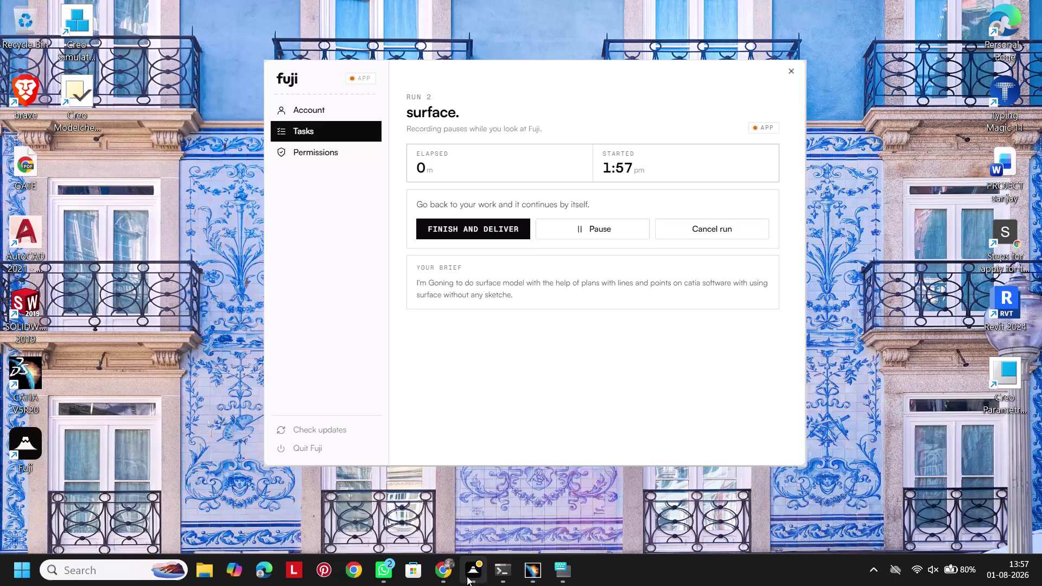
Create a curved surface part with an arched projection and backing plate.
Switch back to the CATIA V5 window showing the empty Part7 document.
click(532, 574)
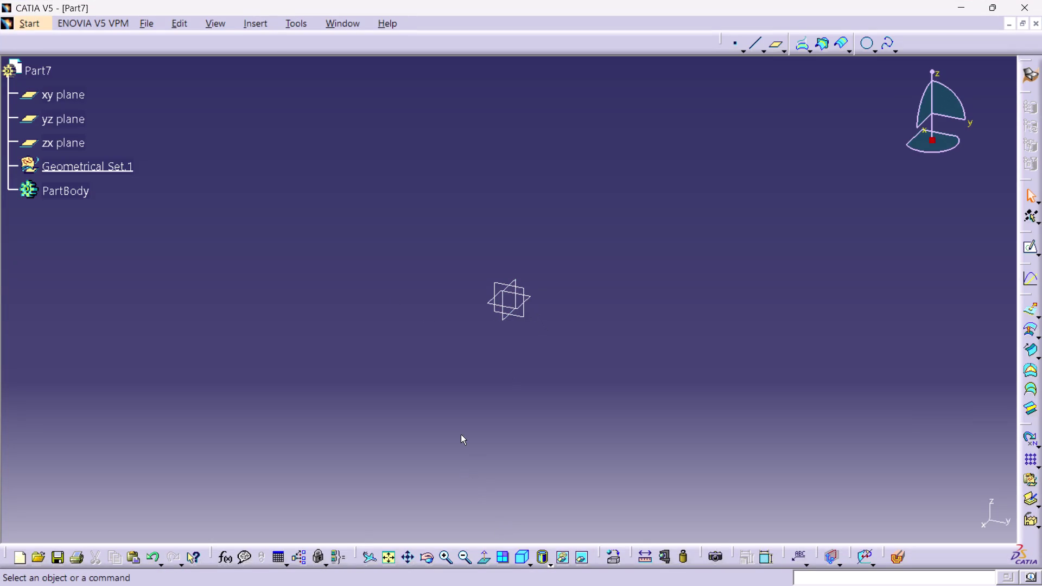
Create Point.5 by coordinates at the origin (0, 0, 0).
click(734, 45)
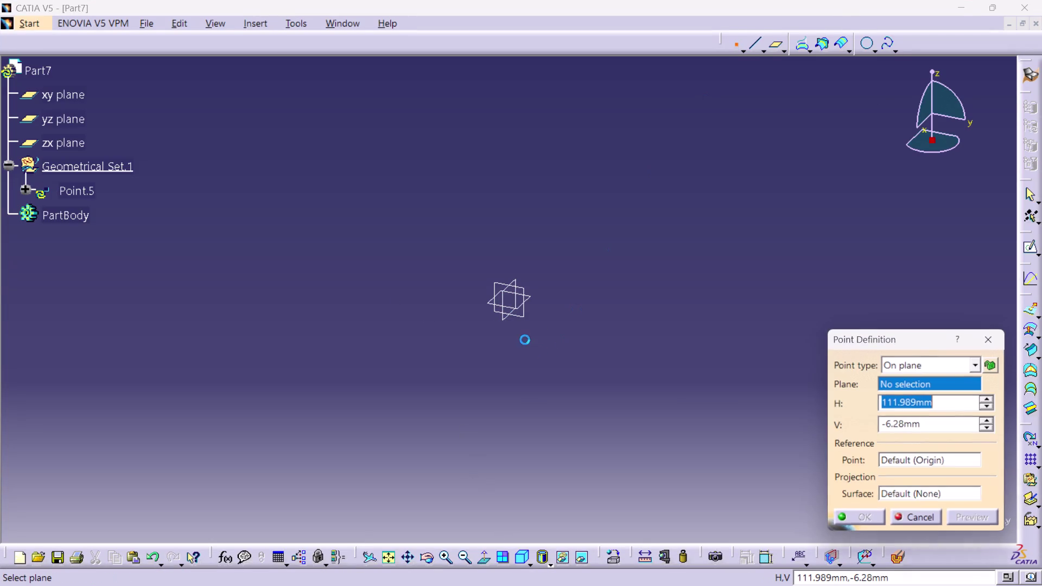
click(523, 313)
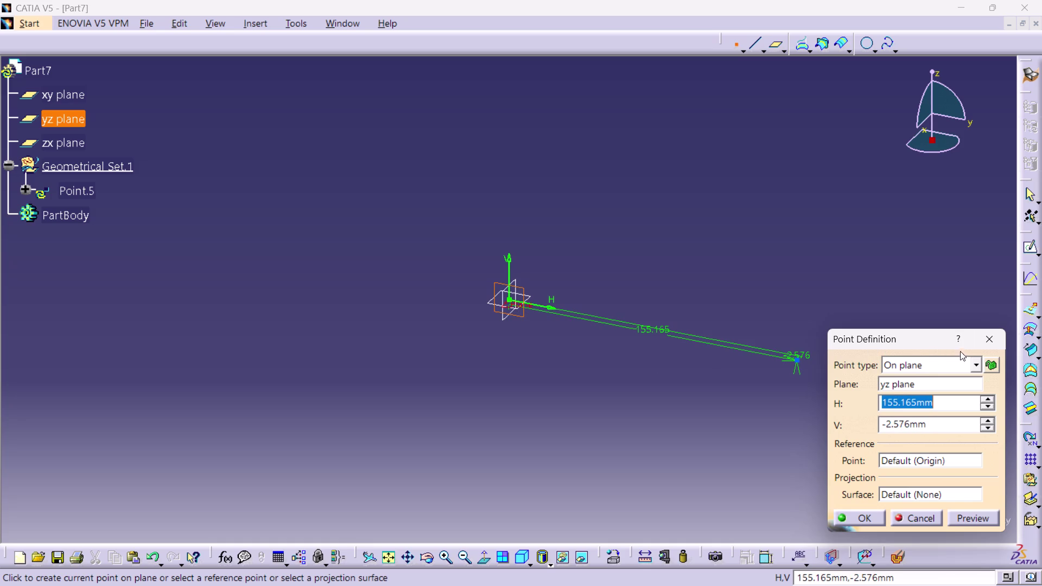
click(975, 364)
click(932, 384)
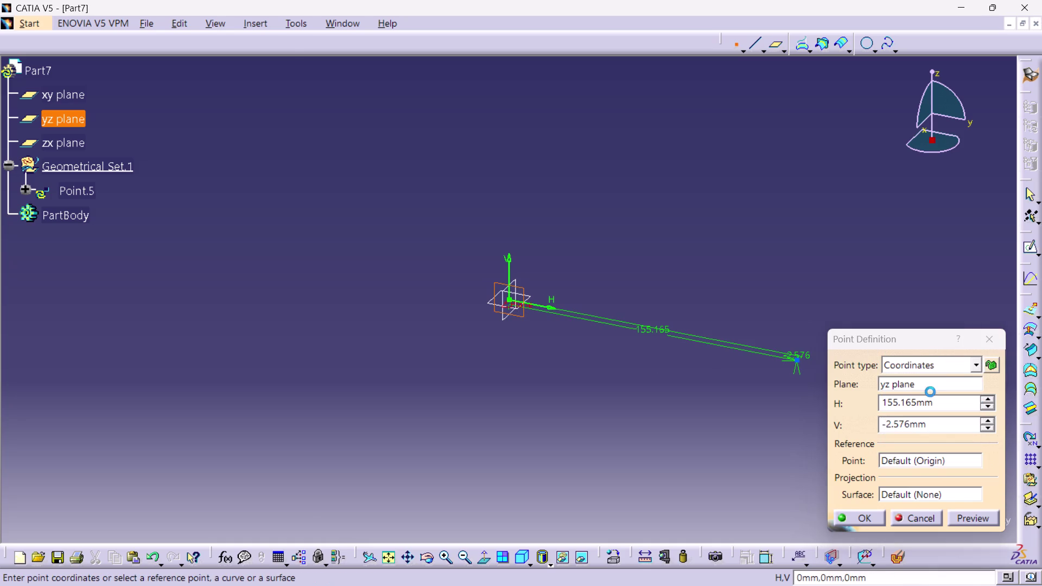
click(869, 515)
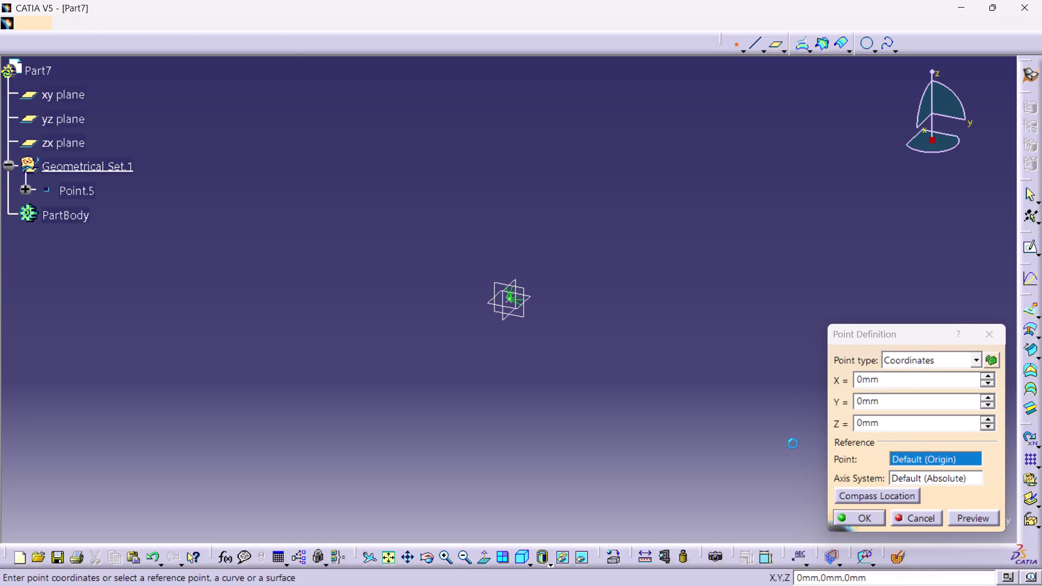
click(717, 426)
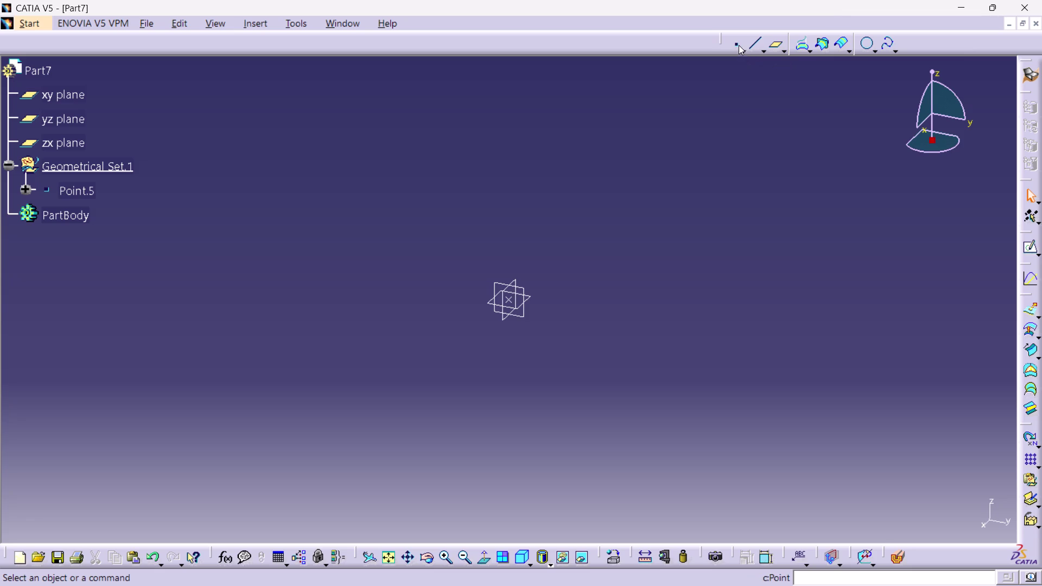
click(737, 41)
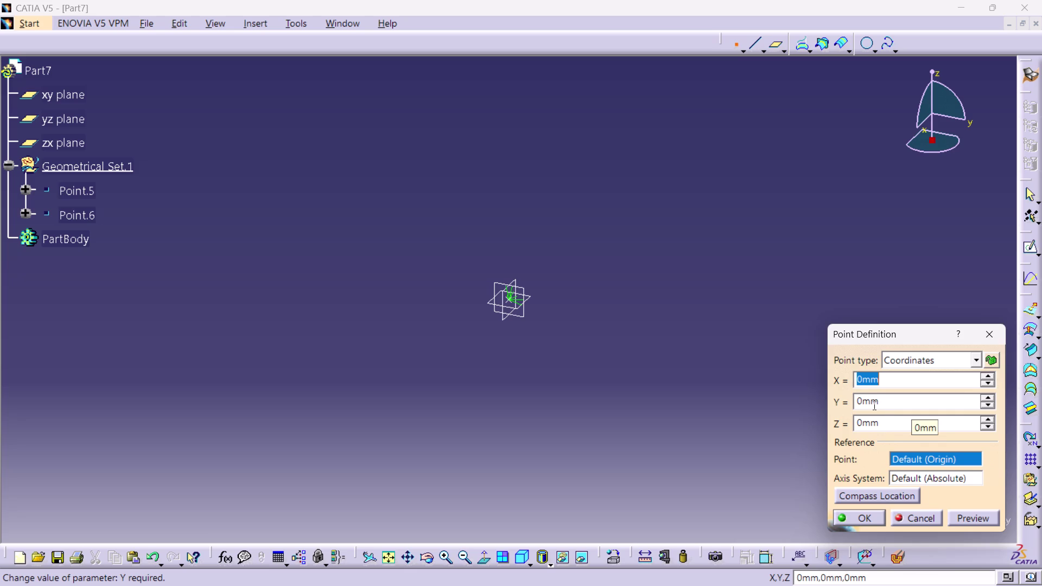
Enter Y = 240 mm for Point.6 and confirm it.
click(887, 407)
double_click(887, 407)
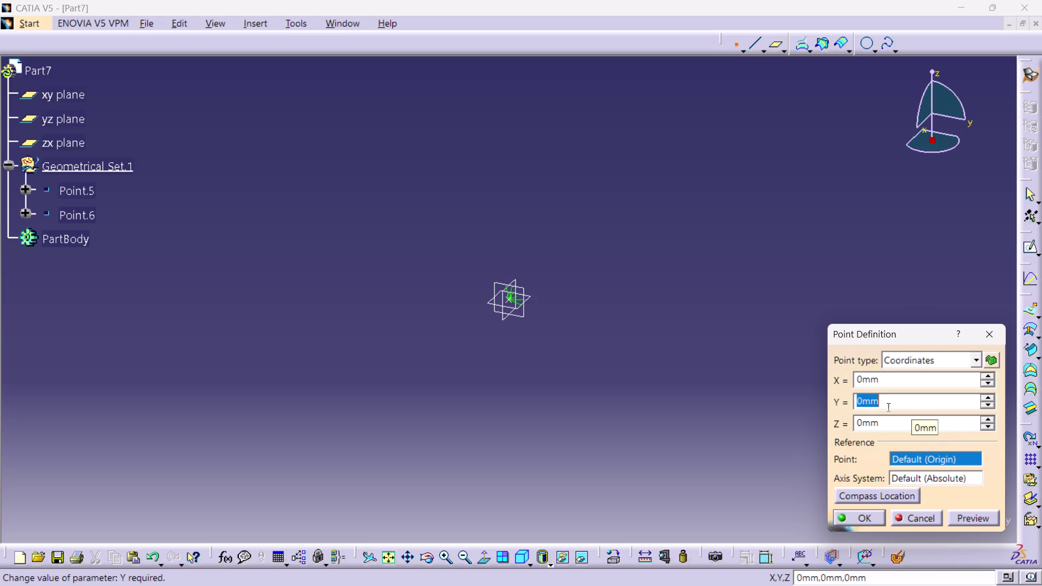
text(240)
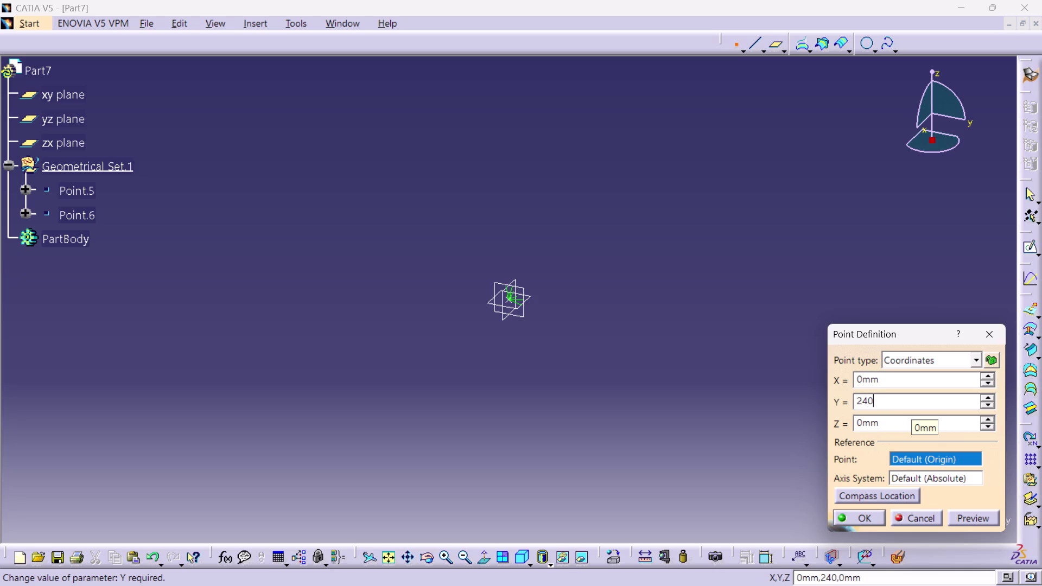
key(Return)
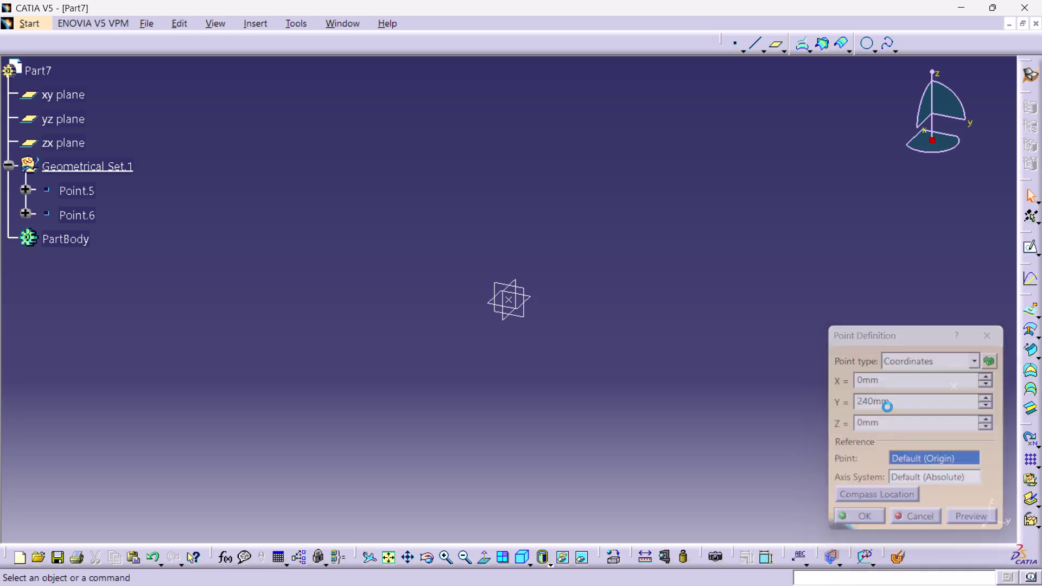
scroll(up, 3)
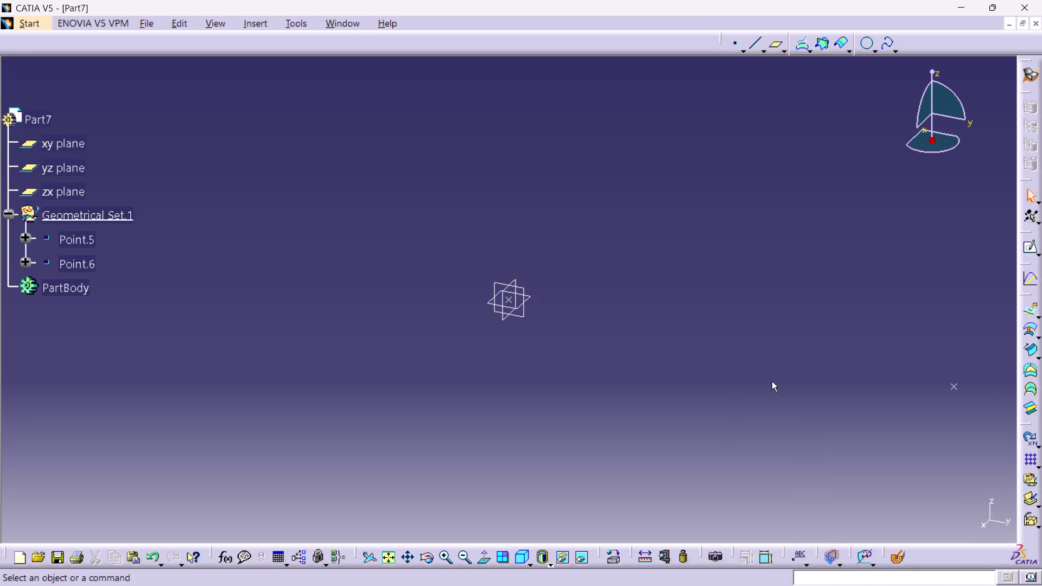
Start a new coordinate point, Point.7, from the Point tool.
scroll(down, 3)
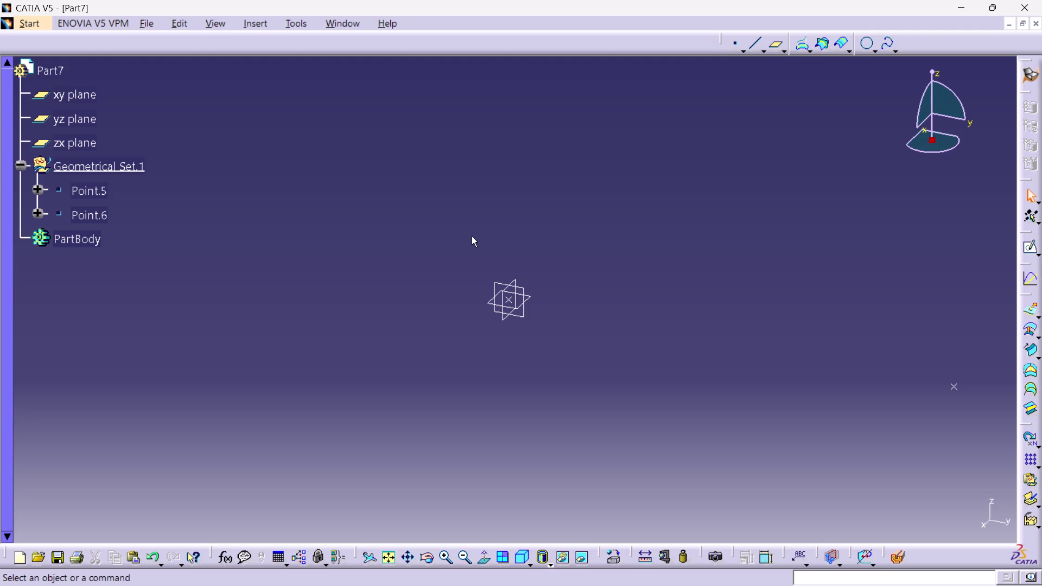
click(466, 239)
click(739, 47)
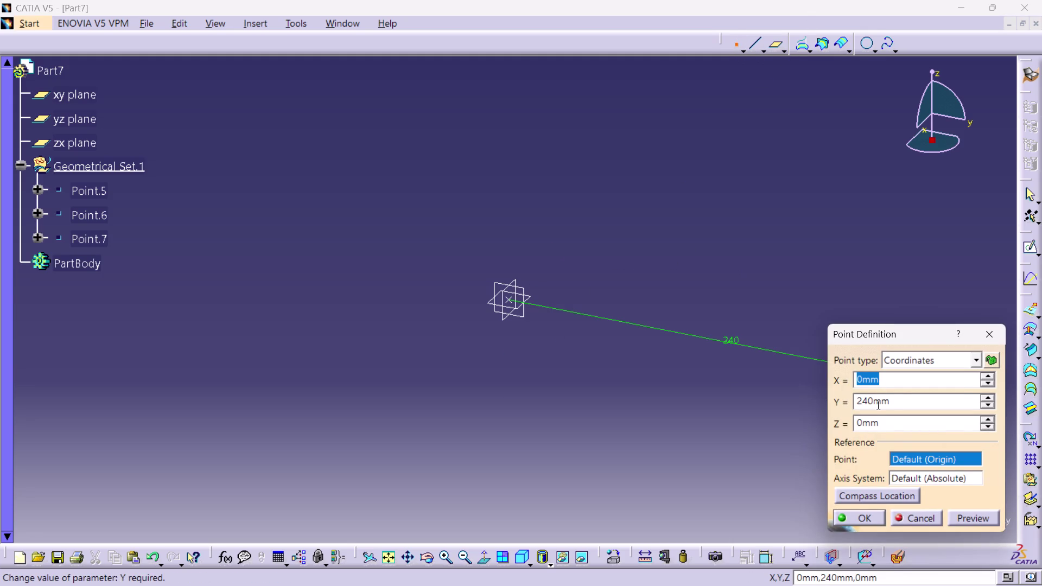
Create Point.7 at Z = 75 mm with Y reset to 0.
click(899, 401)
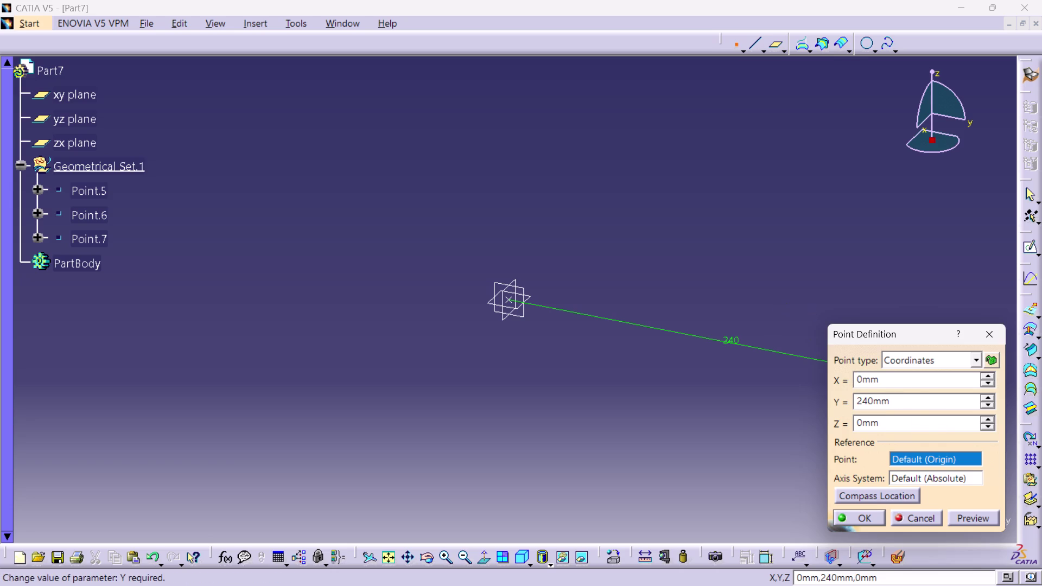
double_click(914, 420)
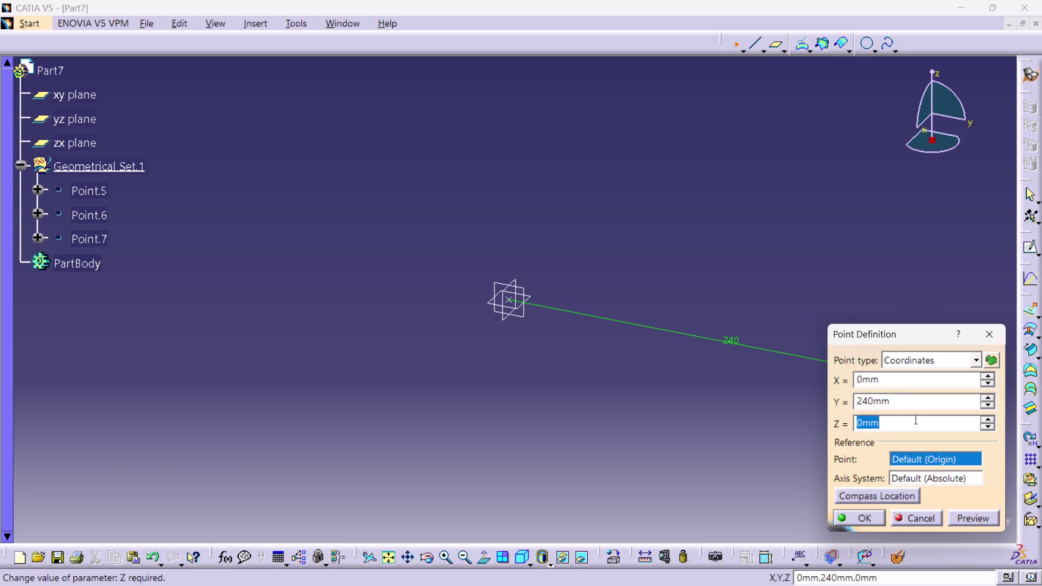
text(75)
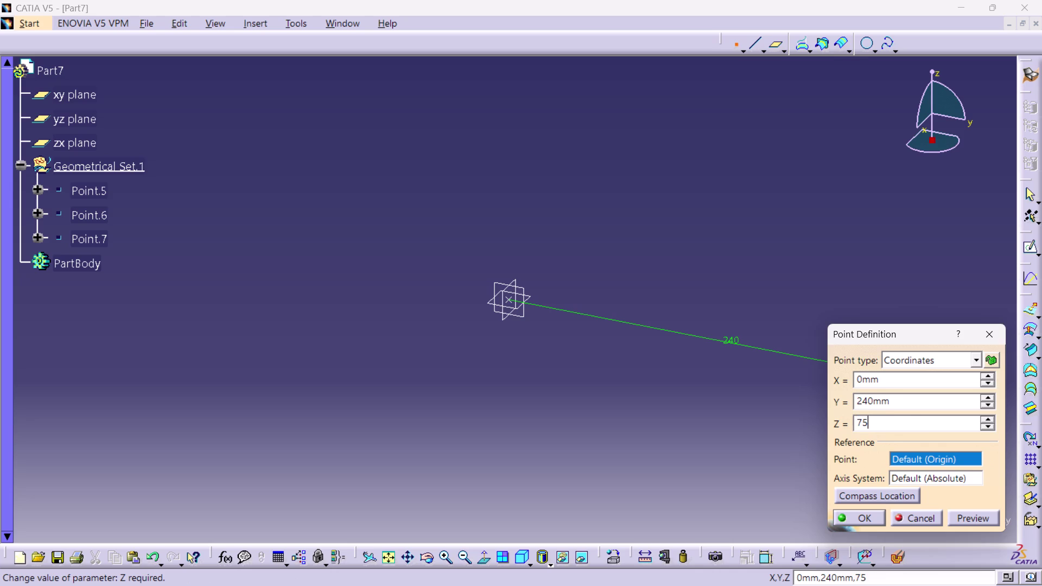
triple_click(946, 404)
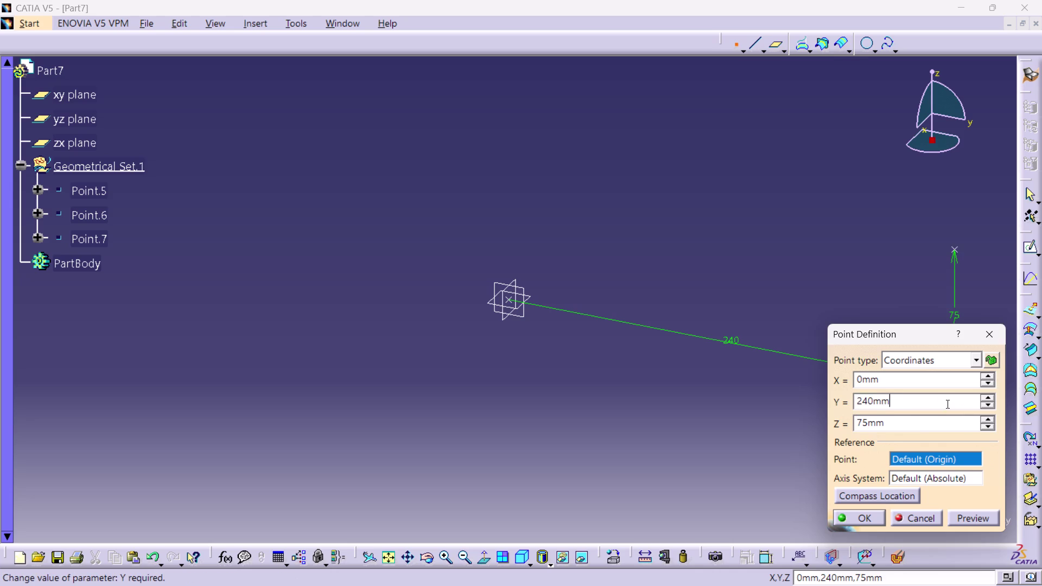
click(946, 404)
key(0)
key(Return)
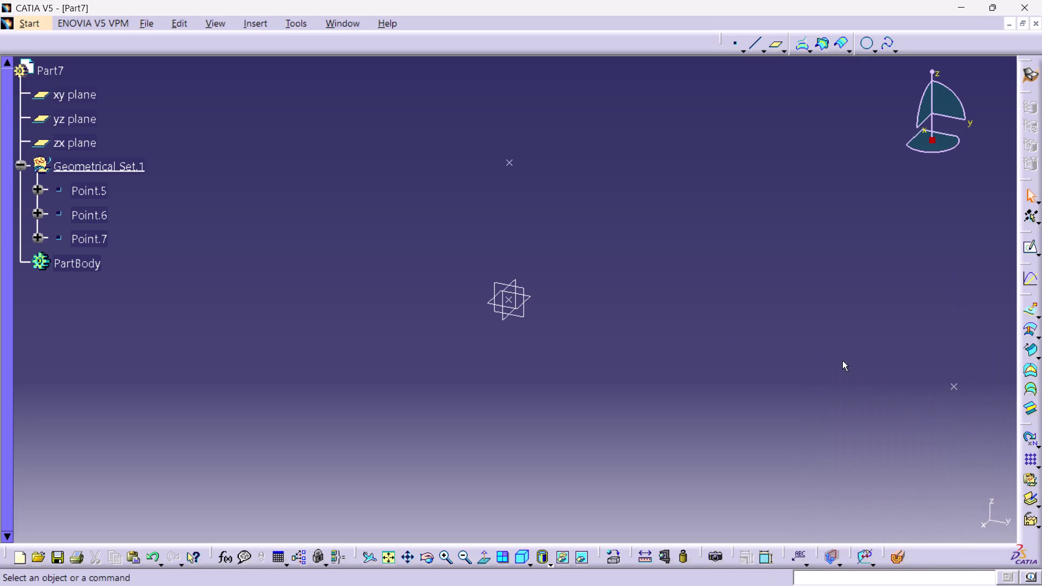
click(679, 360)
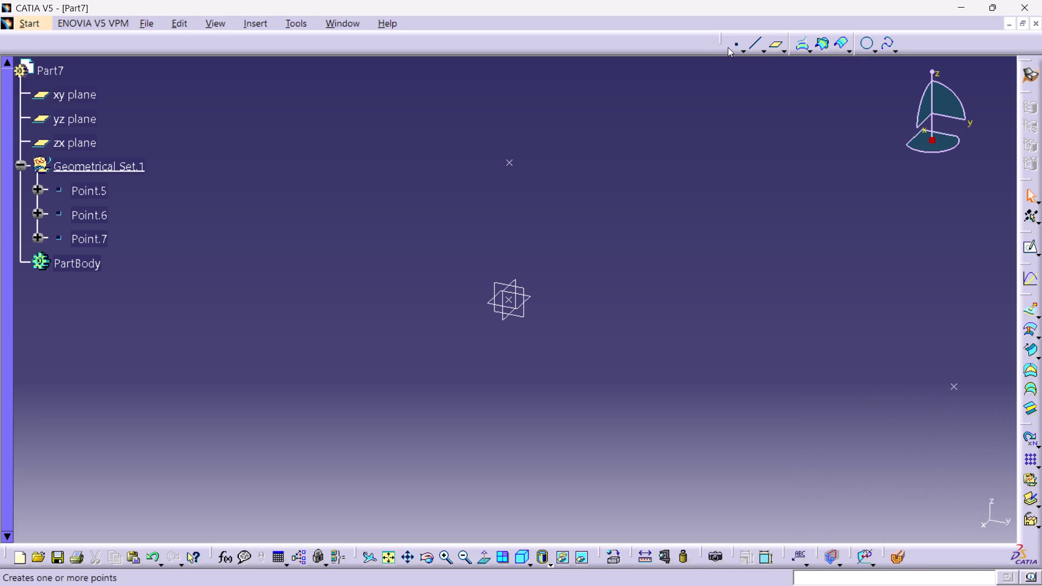
Create Point.8 at Y = 240 mm, Z = 75 mm.
click(727, 48)
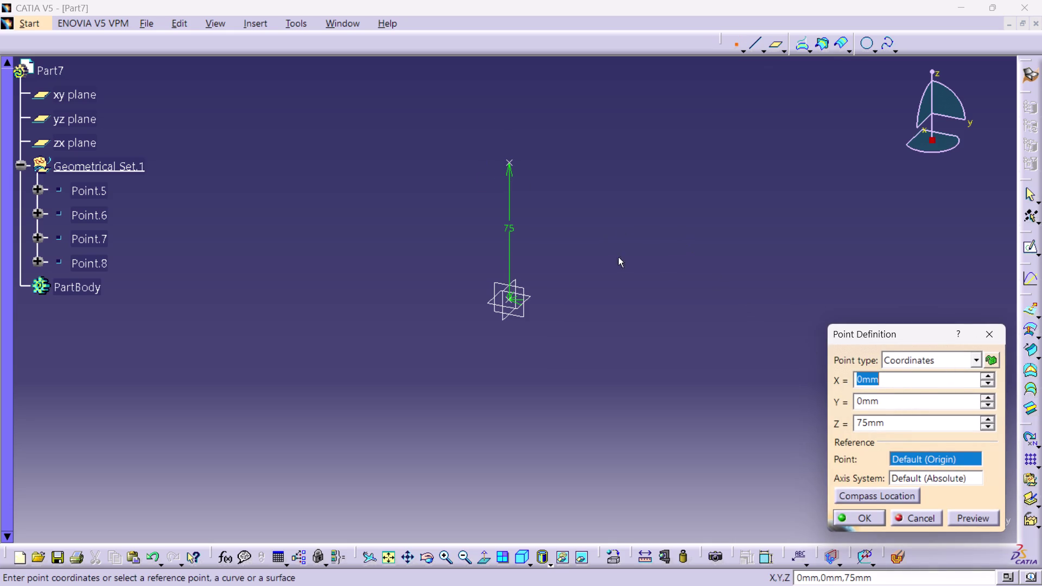
double_click(899, 405)
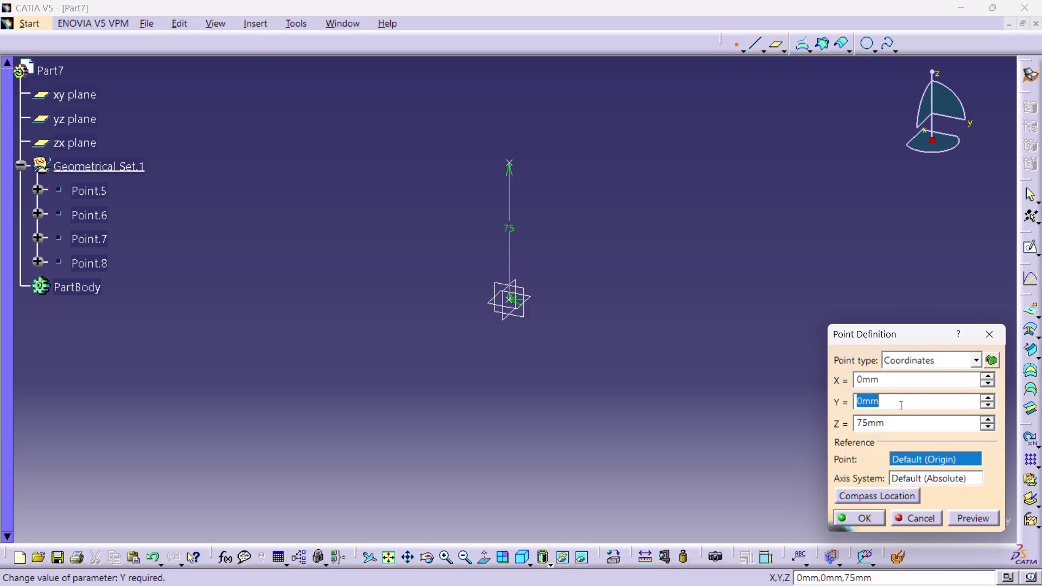
text(240)
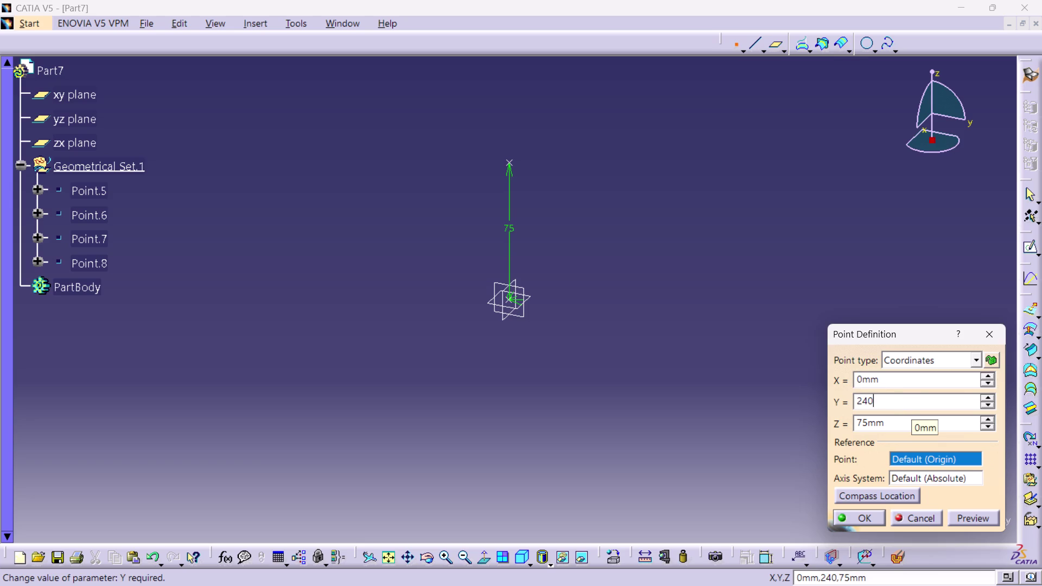
key(Return)
click(810, 374)
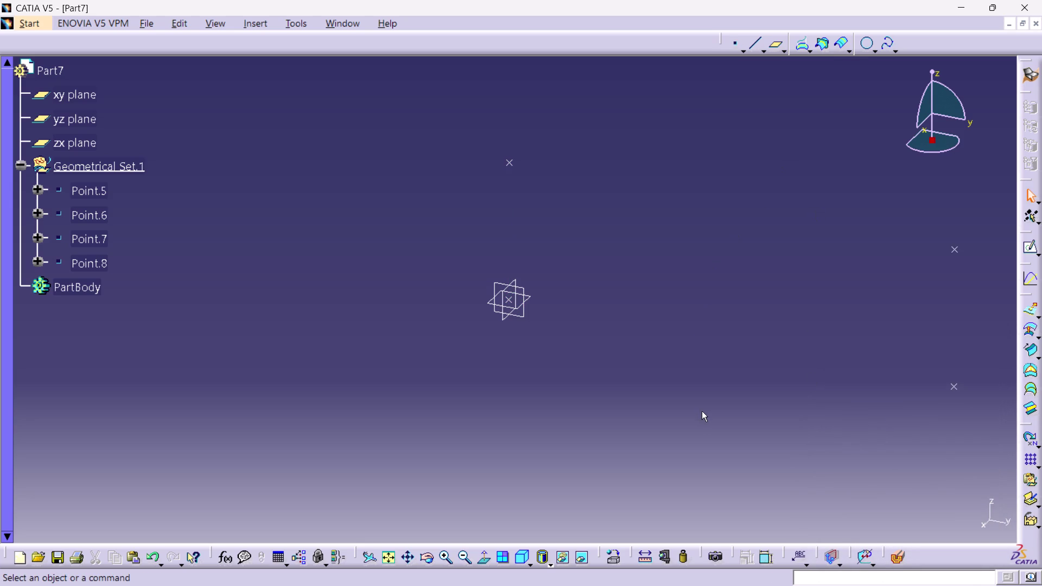
click(759, 43)
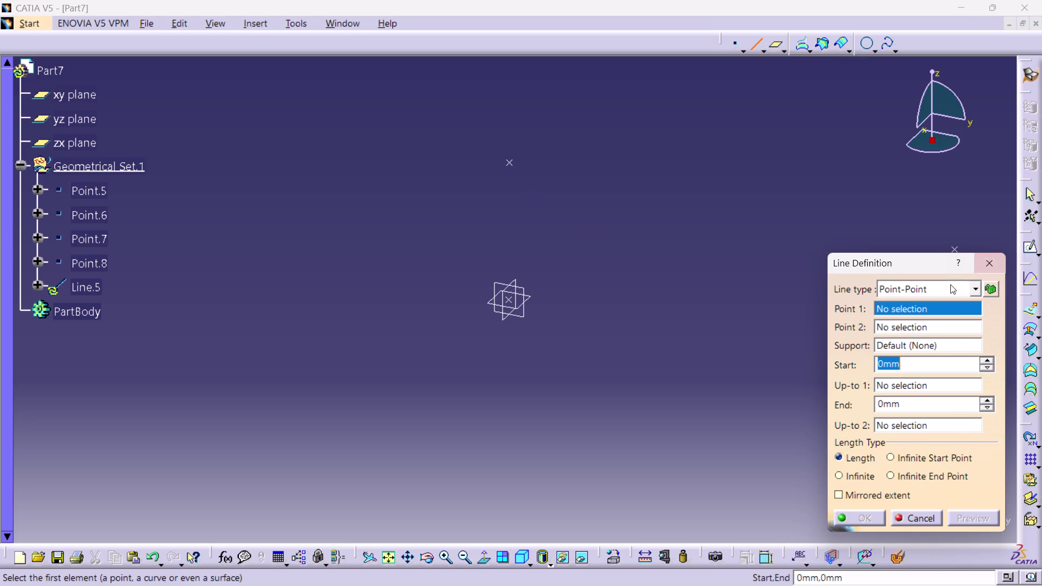
Create Line.5 between Point.5 at the origin and Point.7 above it.
click(509, 302)
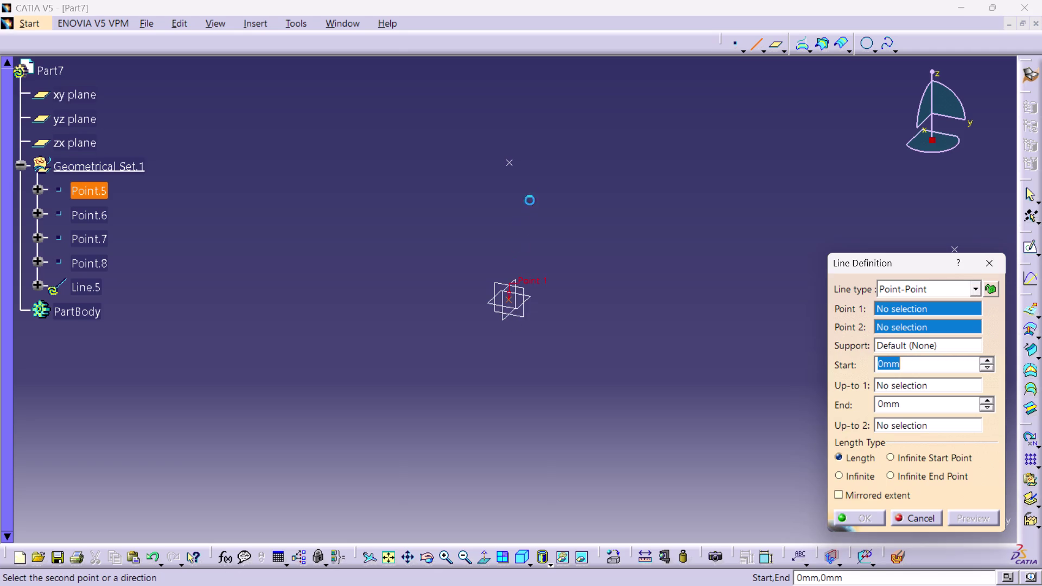
click(510, 162)
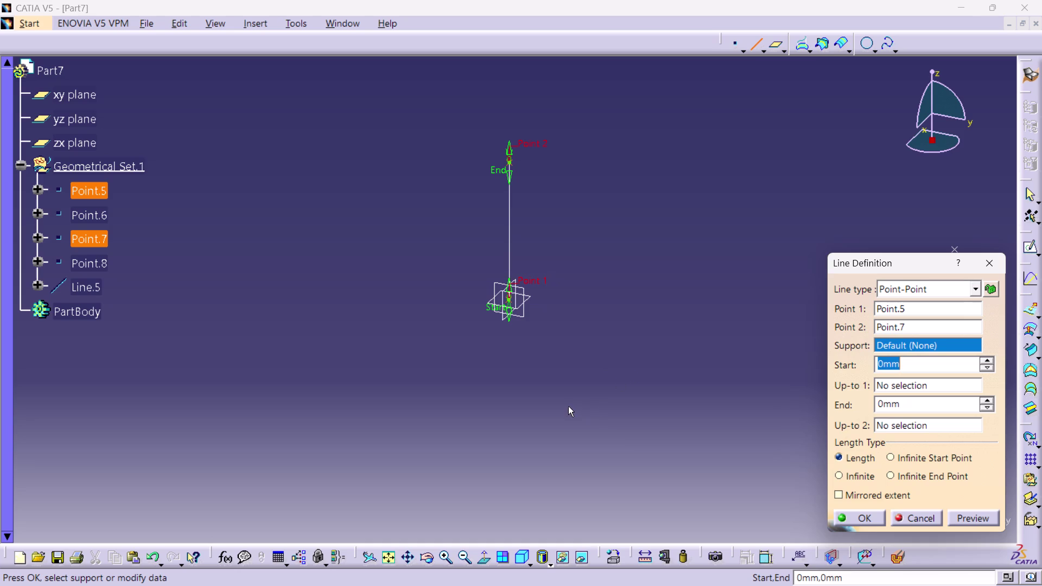
drag(571, 395, 577, 395)
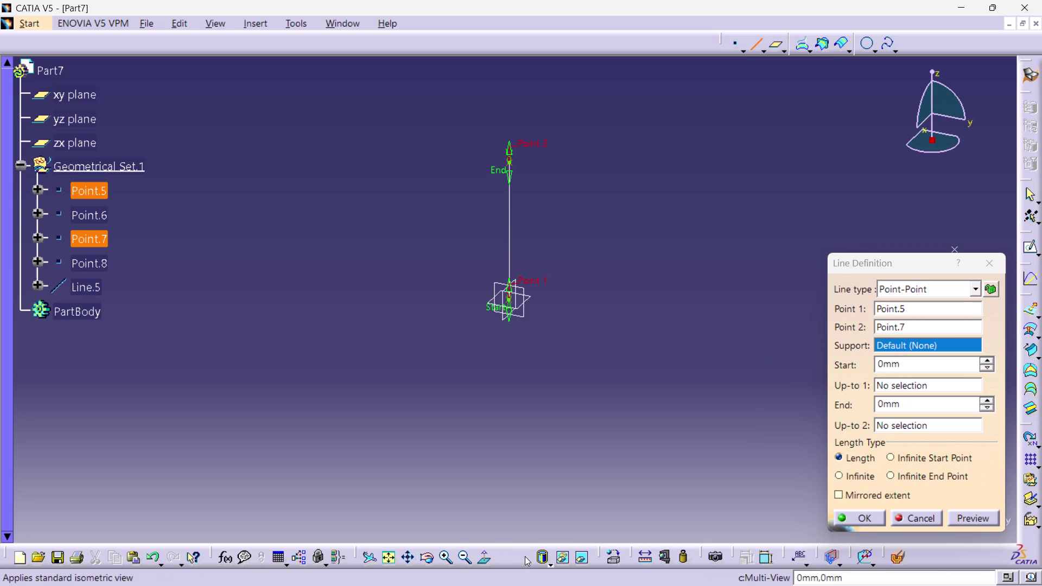
click(462, 555)
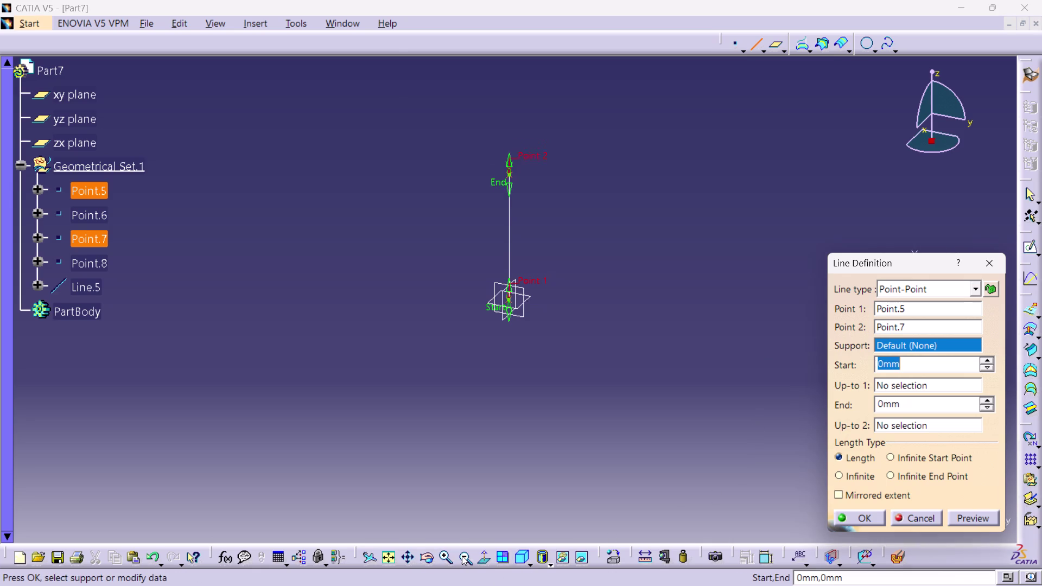
click(444, 559)
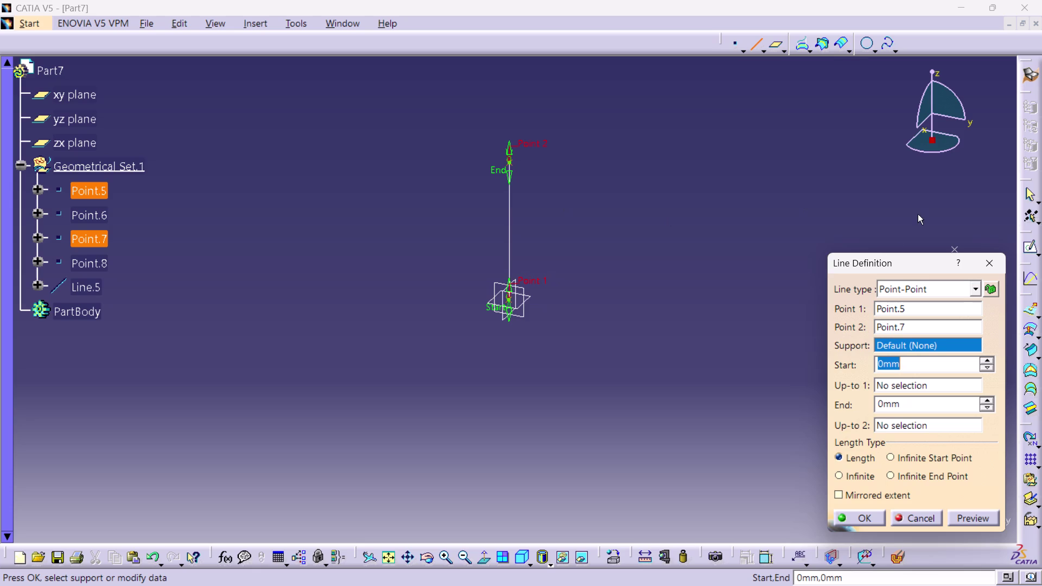
click(524, 559)
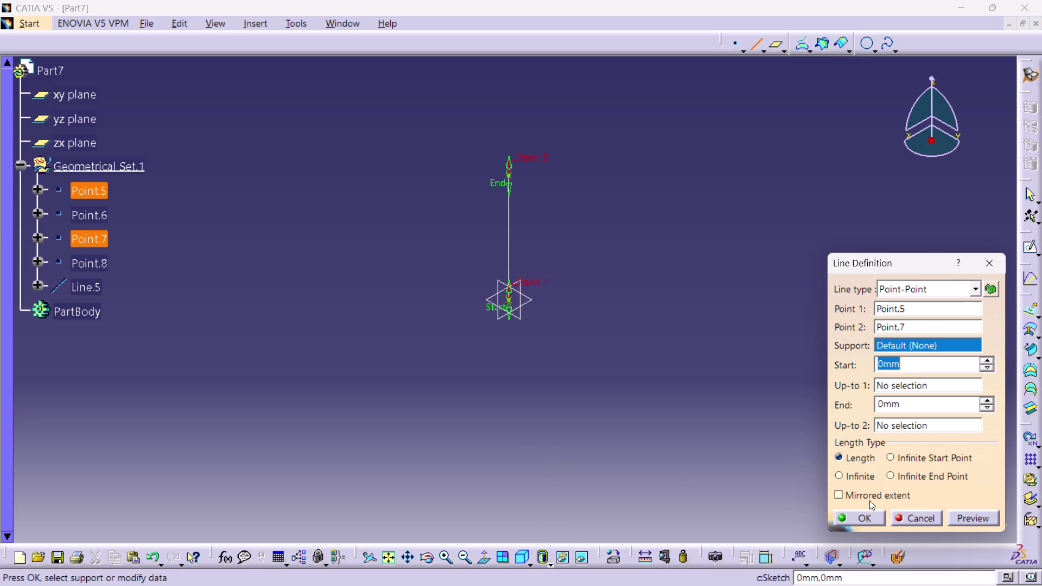
click(870, 521)
click(668, 483)
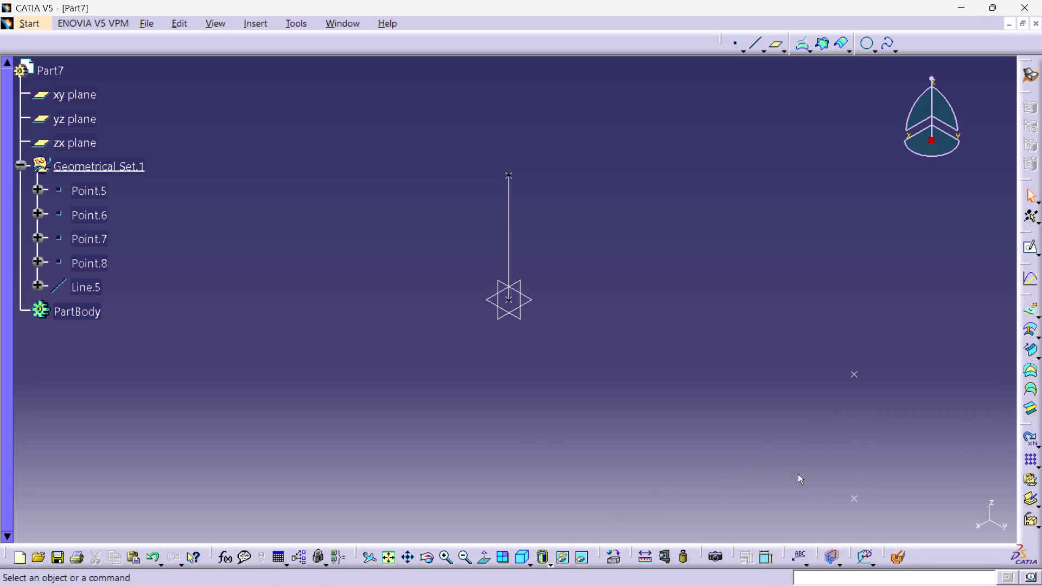
Fit the wireframe in view and create a line from Point.7 to Point.8.
click(522, 560)
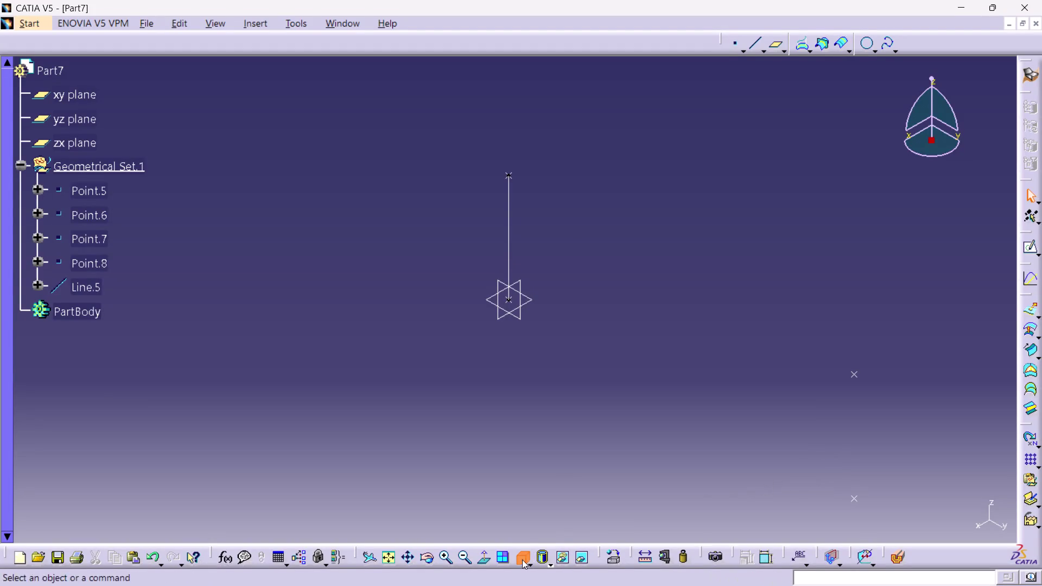
double_click(461, 555)
click(495, 469)
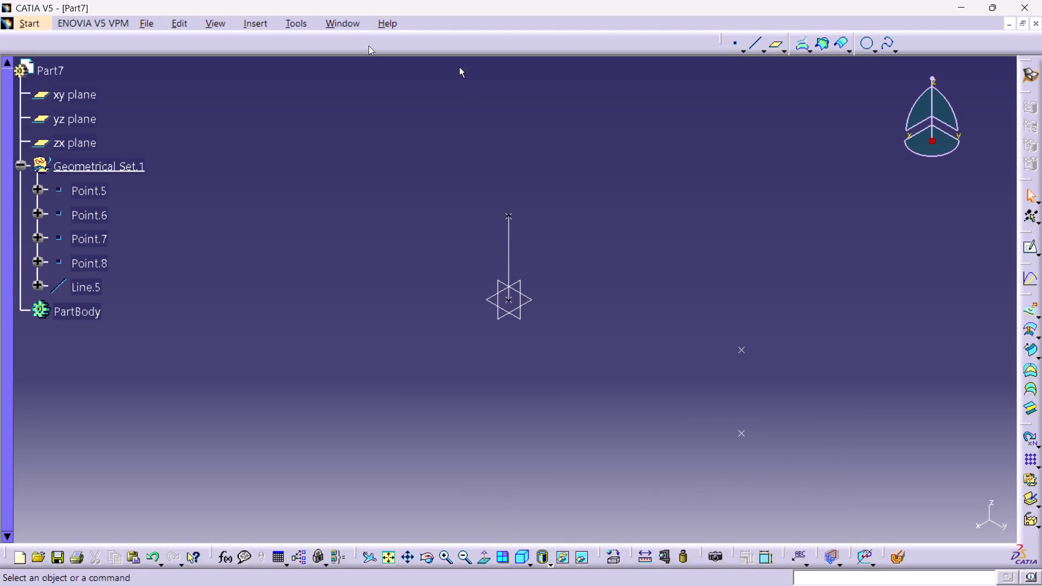
click(754, 42)
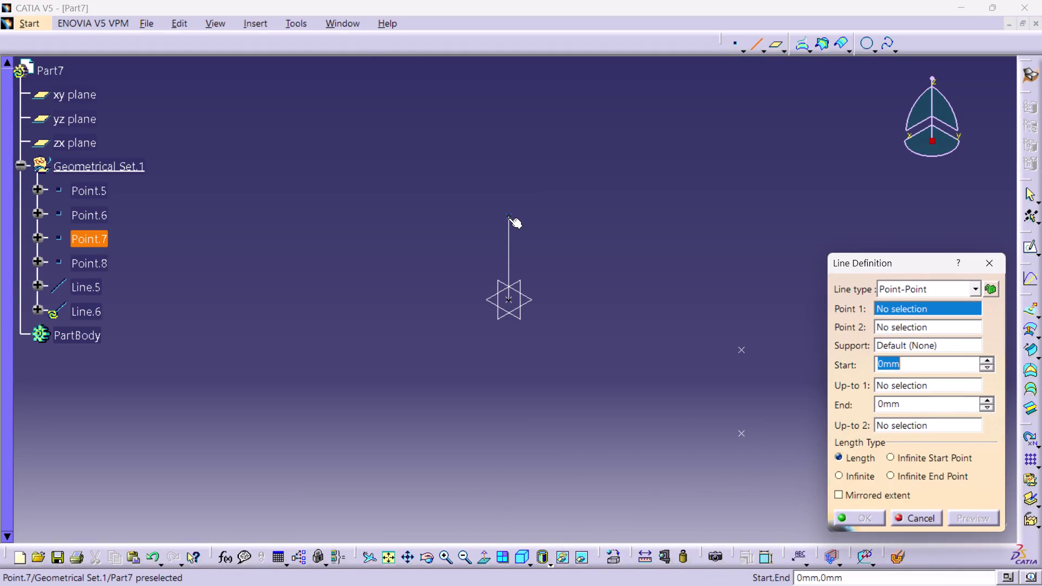
click(508, 218)
click(744, 350)
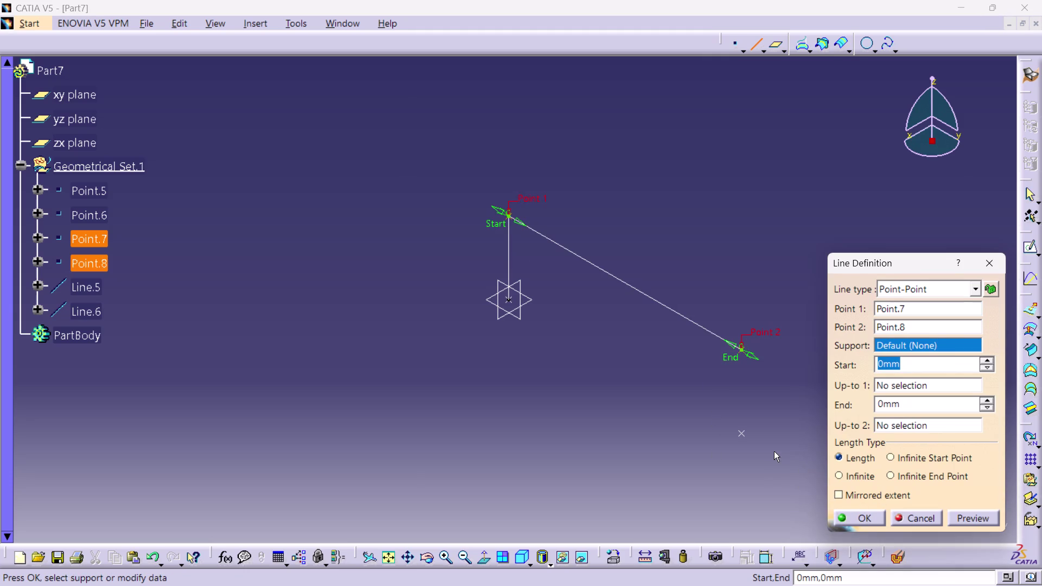
click(666, 451)
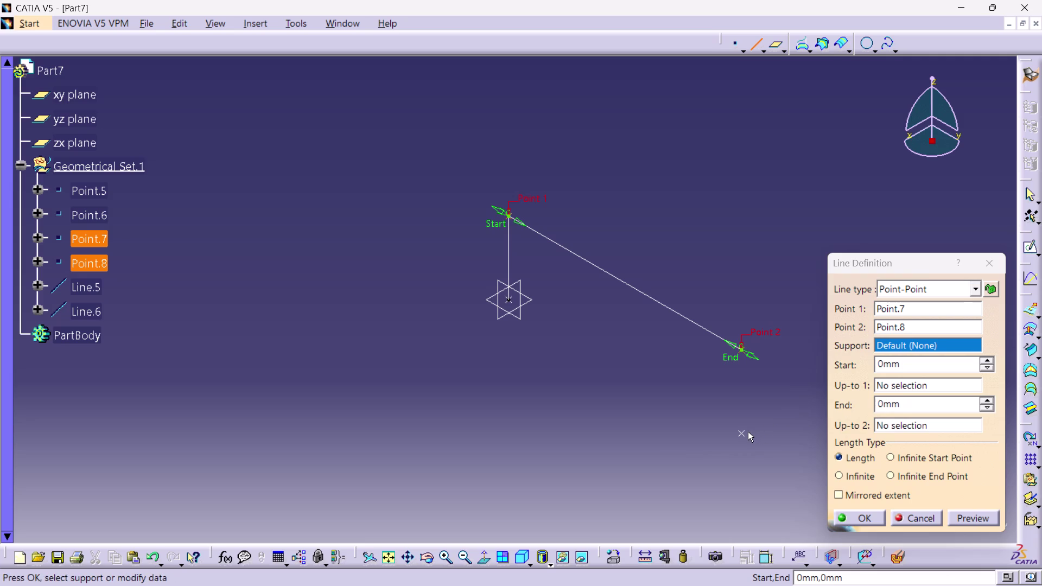
click(743, 435)
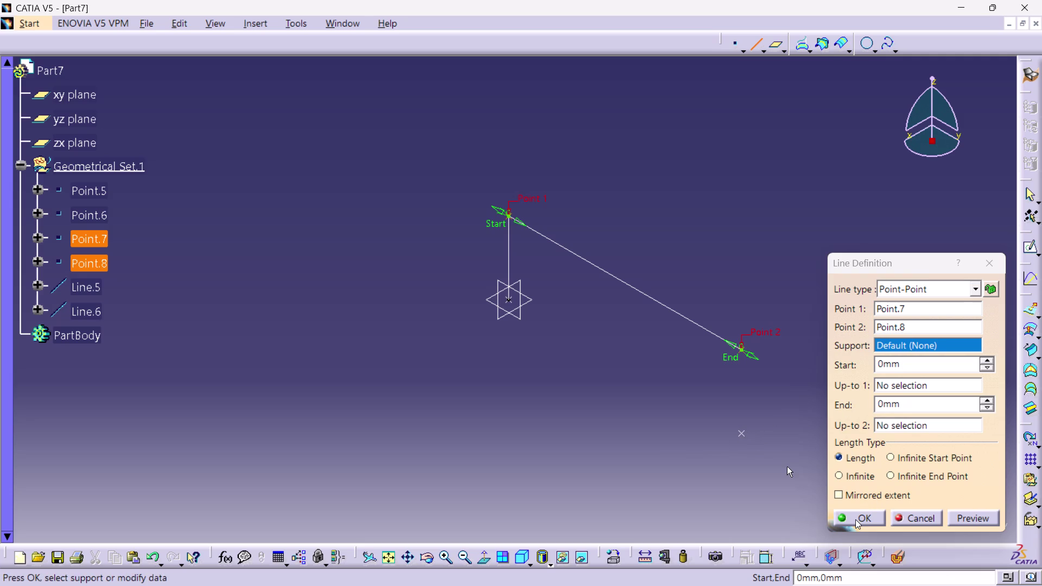
click(855, 520)
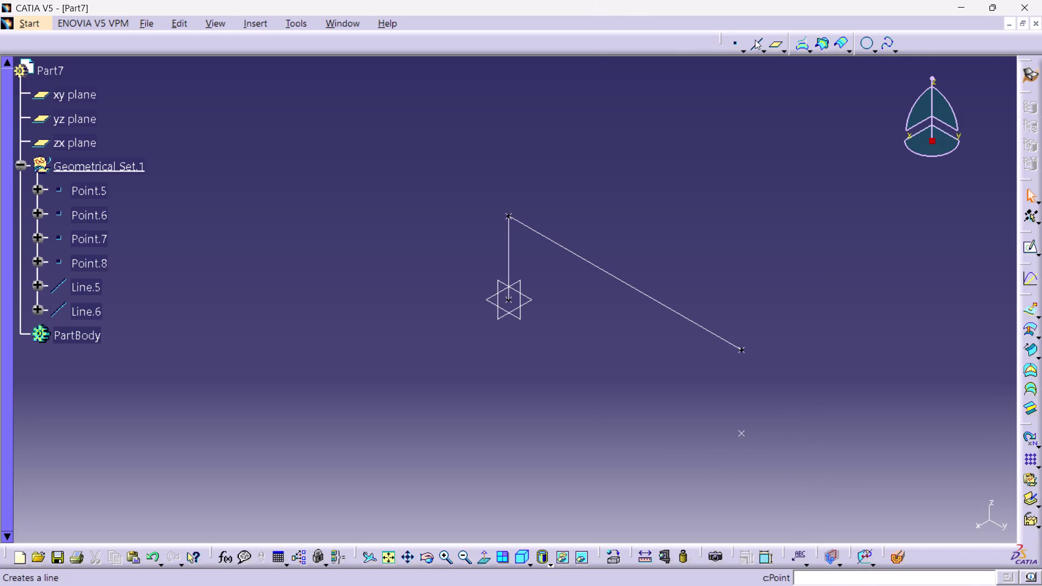
Create a line from Point.8 to Point.6.
click(755, 39)
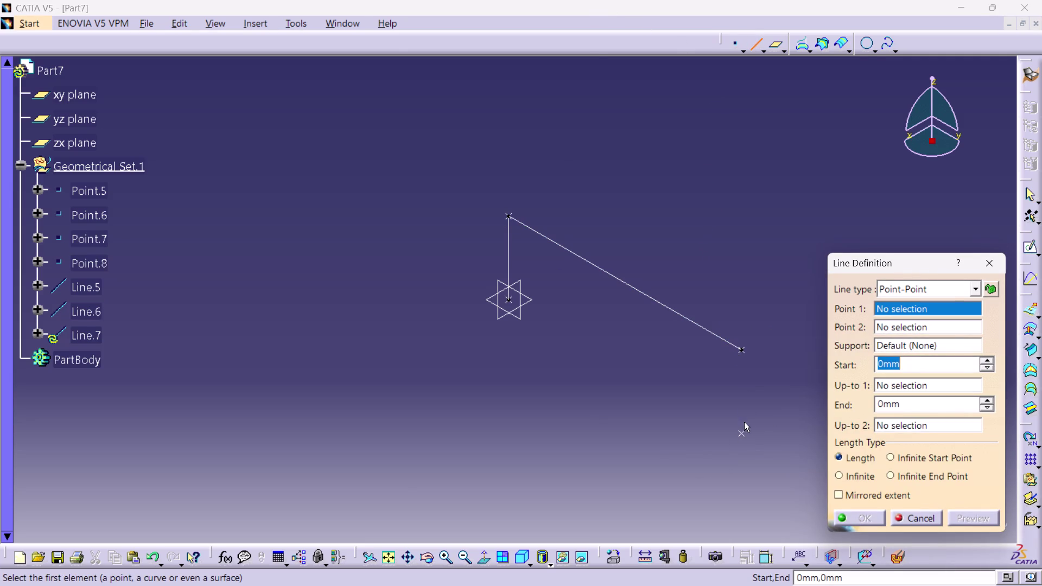
click(743, 349)
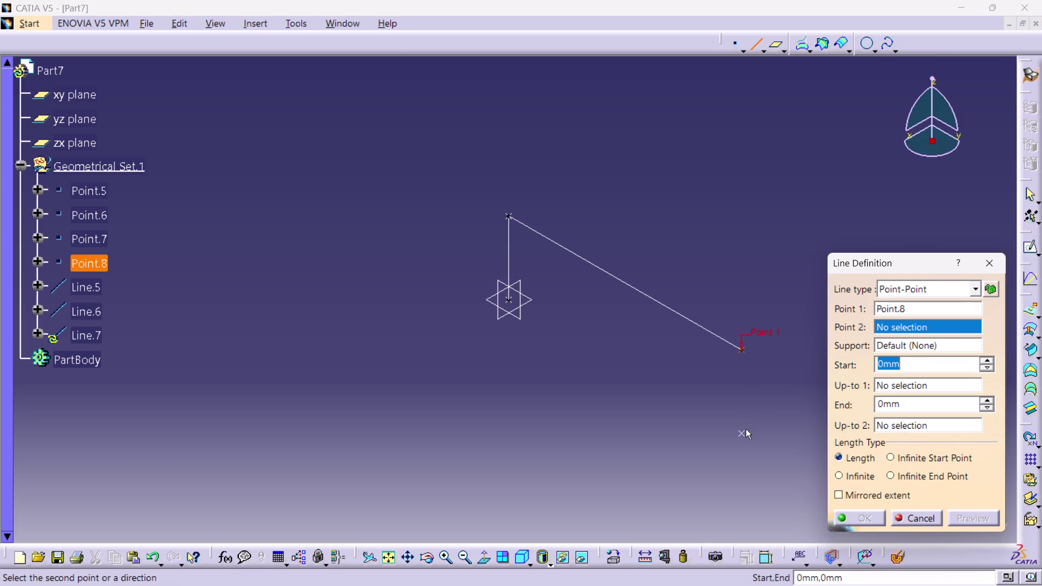
click(741, 433)
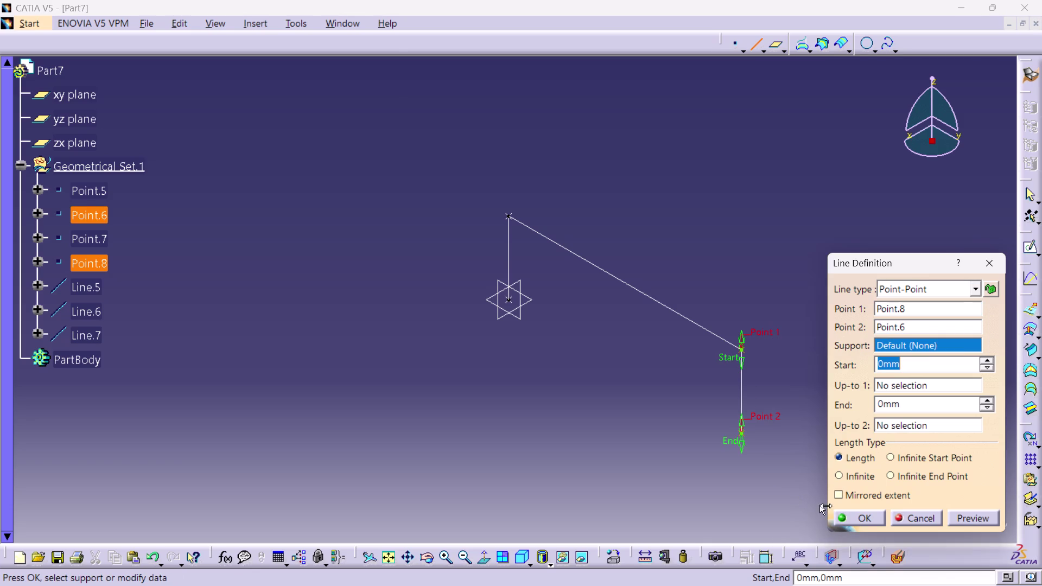
click(843, 519)
drag(704, 467, 704, 460)
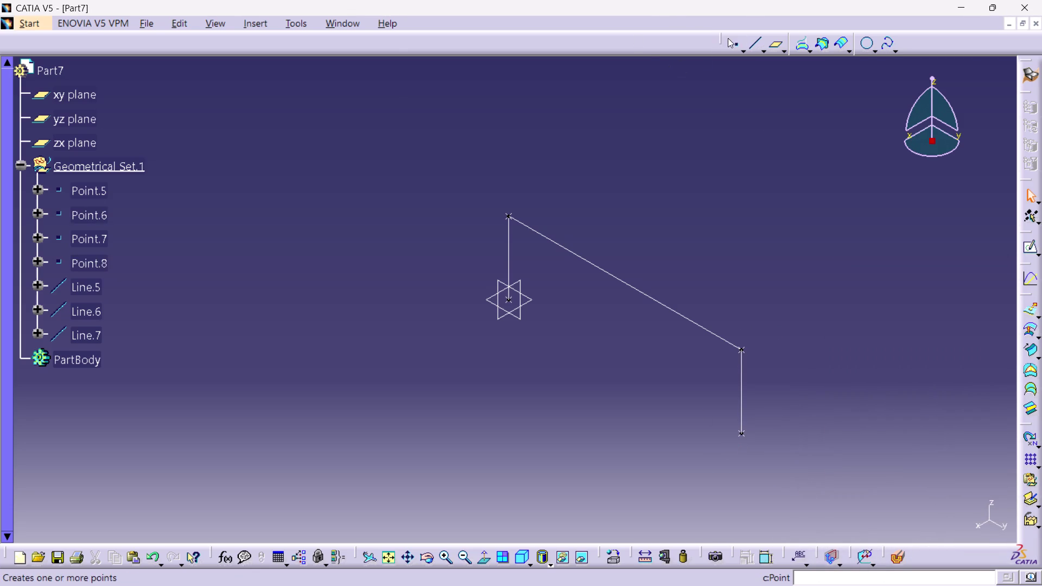
Close the rectangle with a line from Point.6 to Point.5.
click(751, 48)
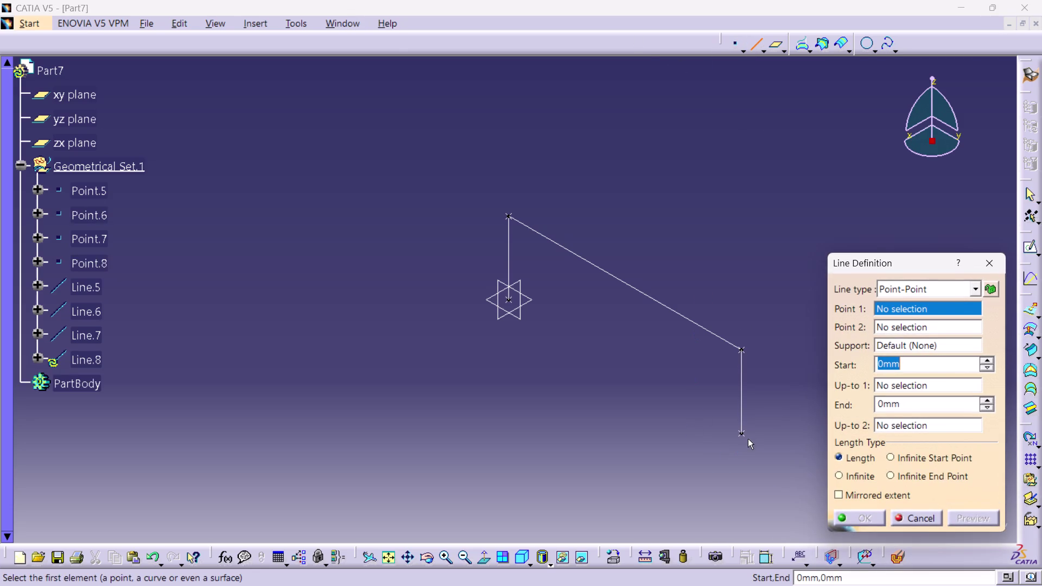
click(742, 434)
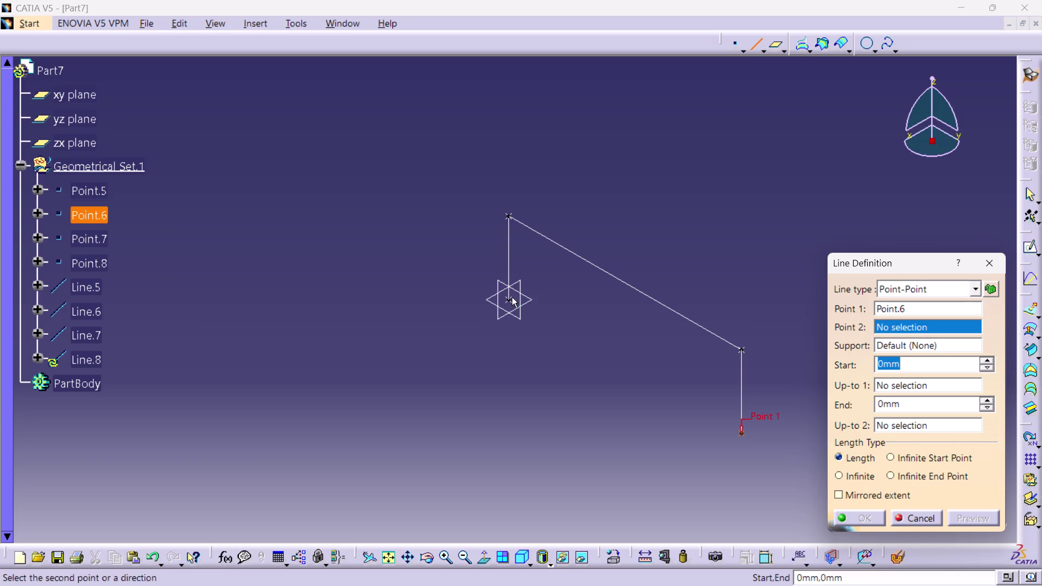
click(507, 302)
click(850, 519)
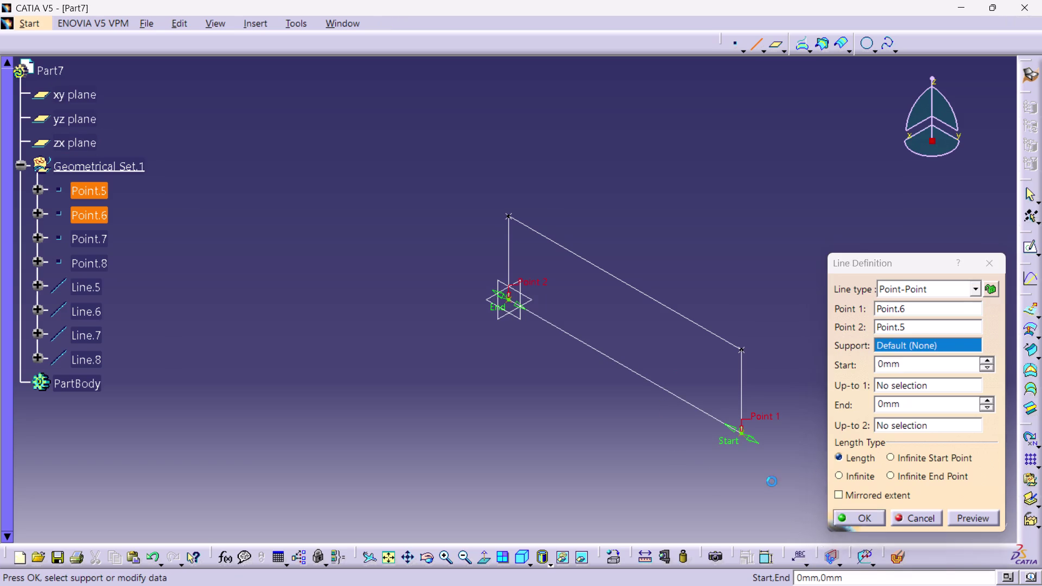
click(557, 440)
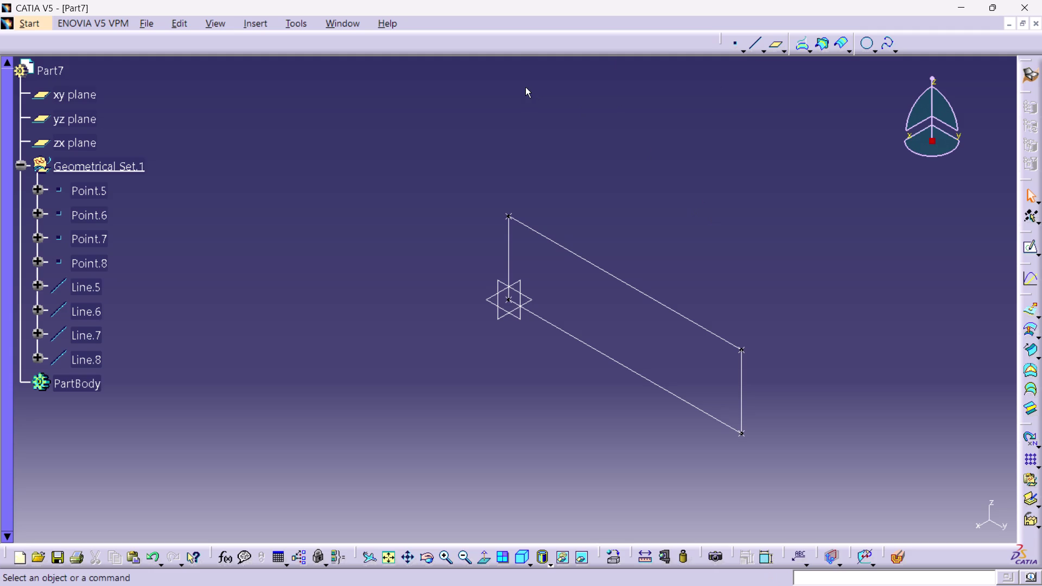
click(1030, 308)
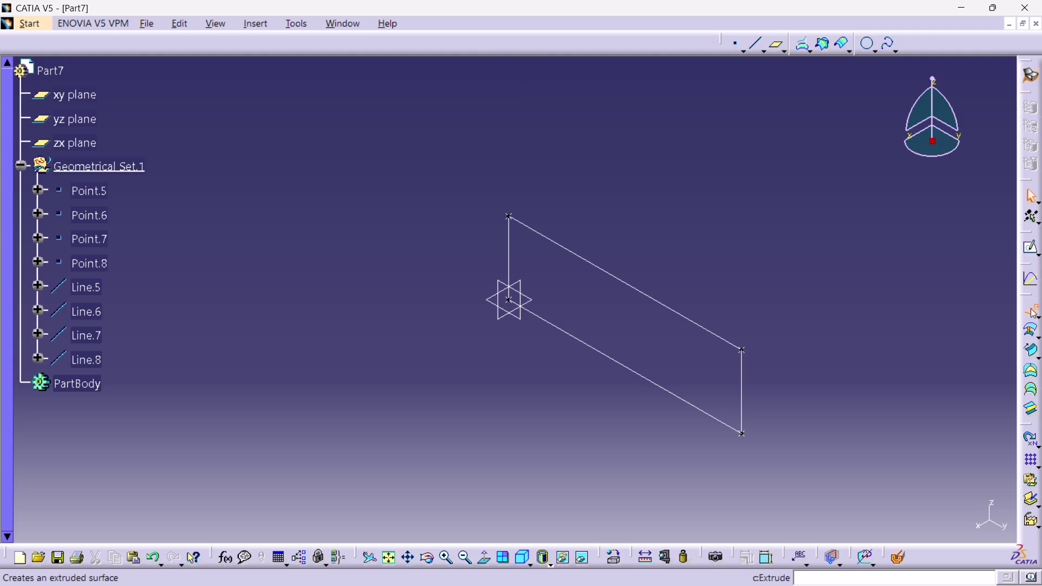
click(993, 293)
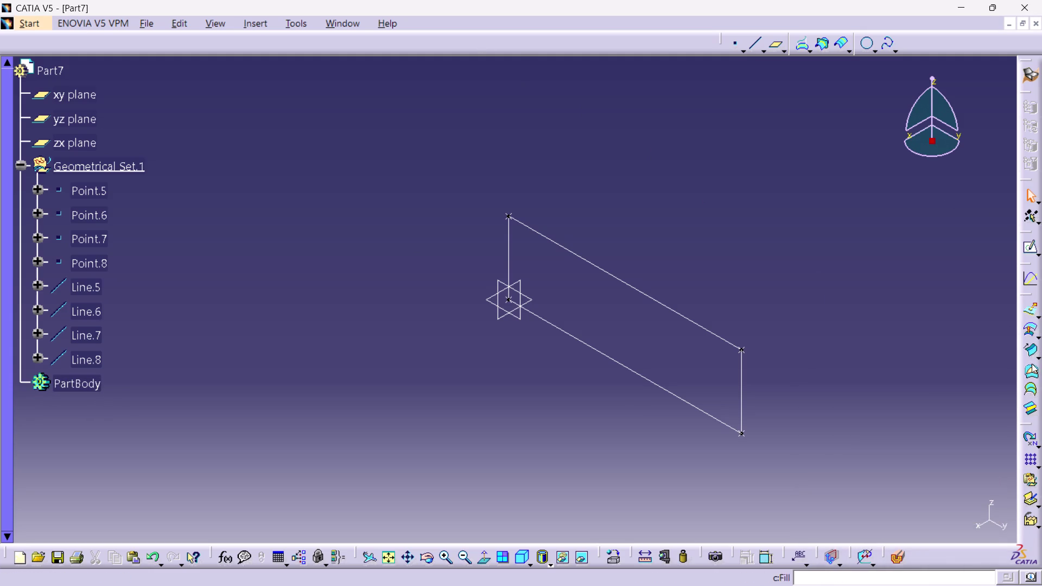
Start an Offset surface from the surfaces flyout, then cancel it.
click(1040, 337)
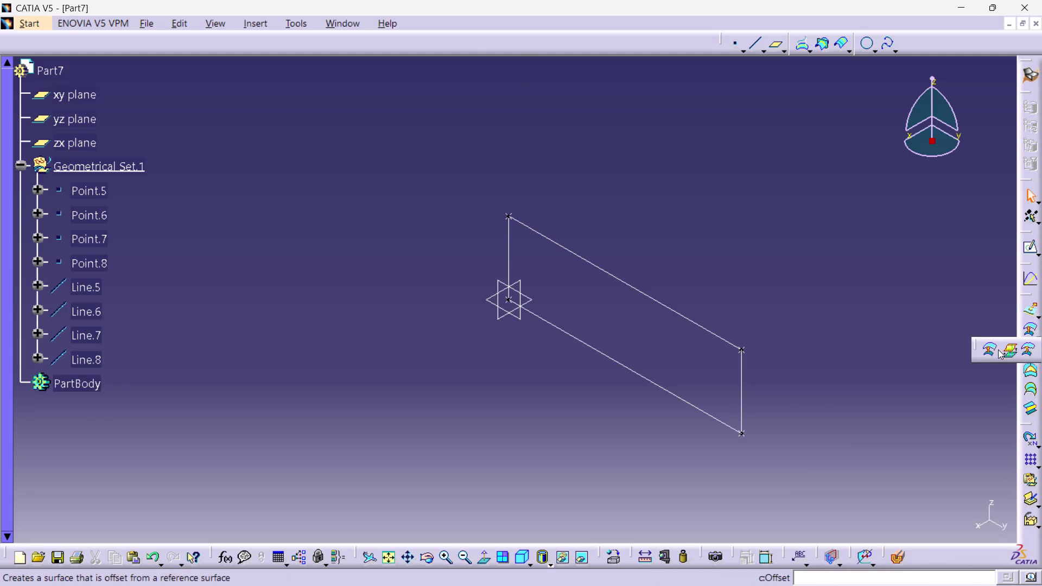
click(997, 350)
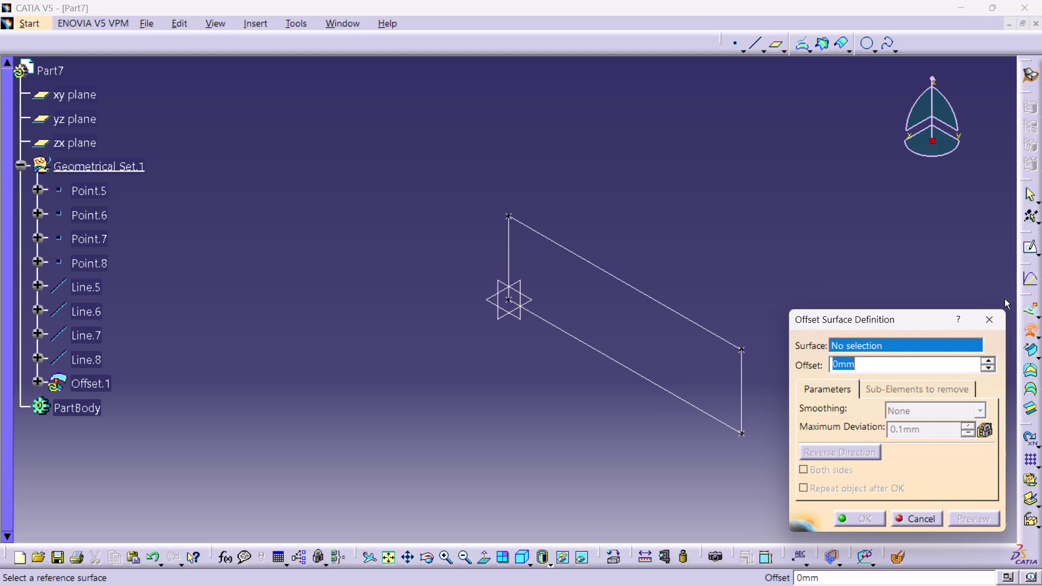
click(993, 318)
click(1039, 316)
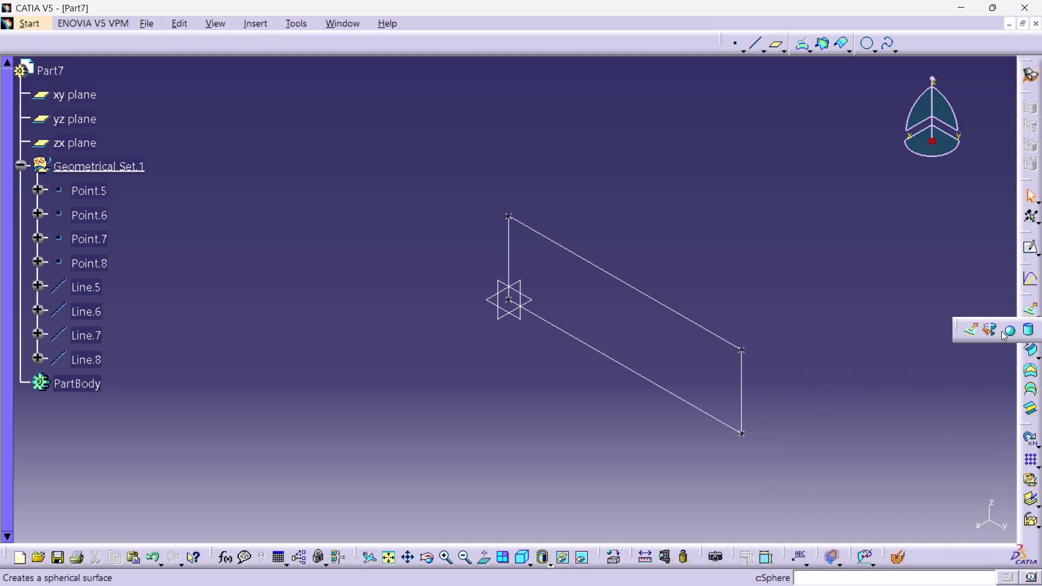
drag(933, 278, 937, 282)
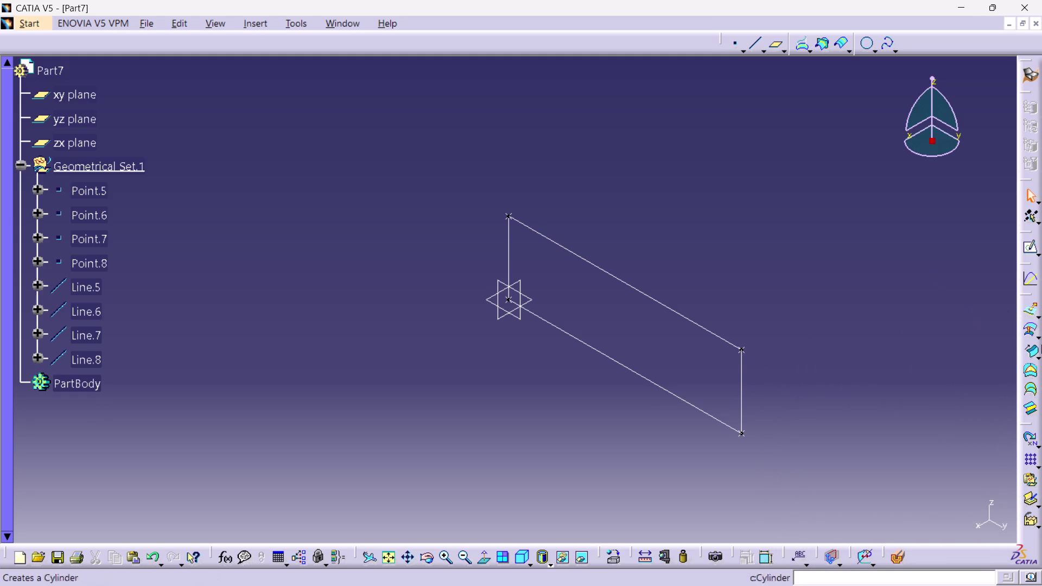
Browse the alternative surface-creation commands in the Surfaces toolbar flyout.
click(1038, 339)
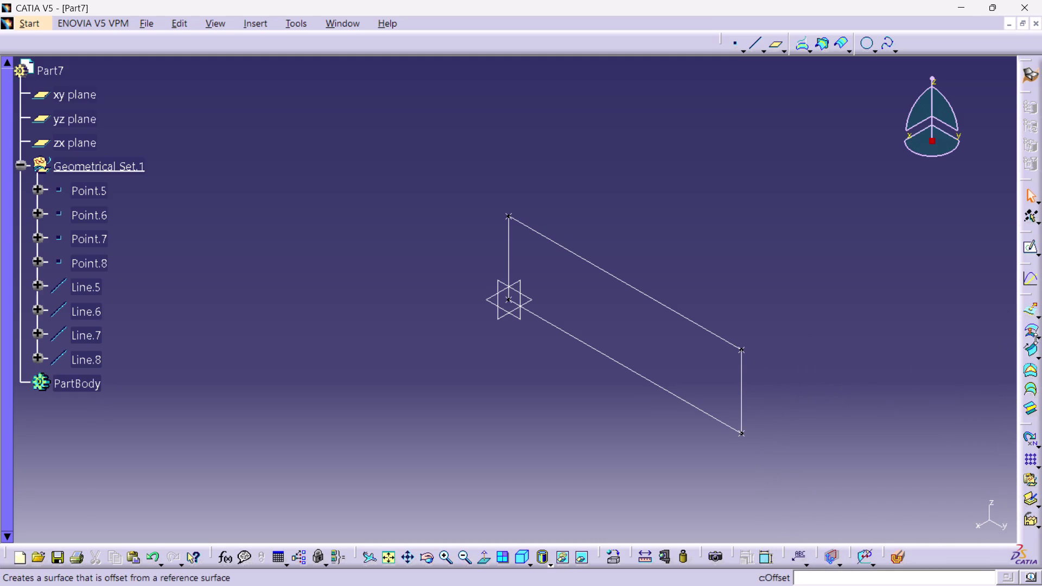
click(1038, 336)
click(871, 309)
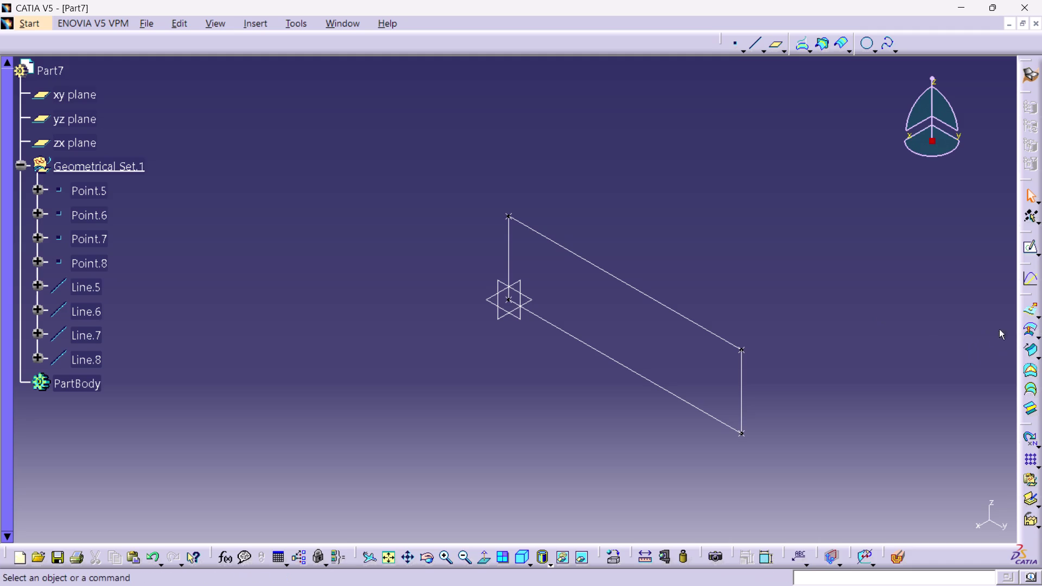
click(1038, 336)
click(930, 312)
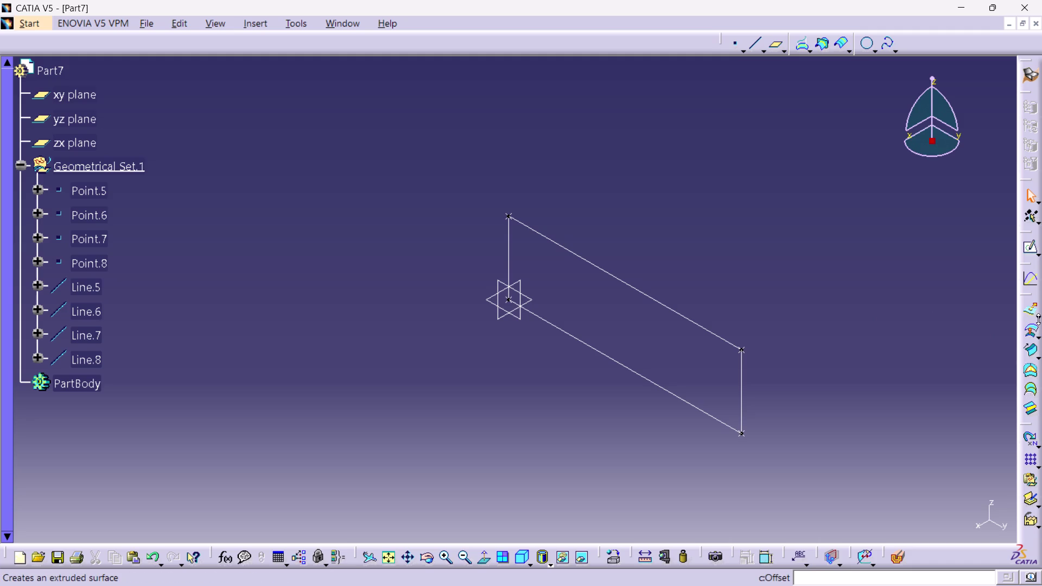
click(1039, 316)
click(913, 310)
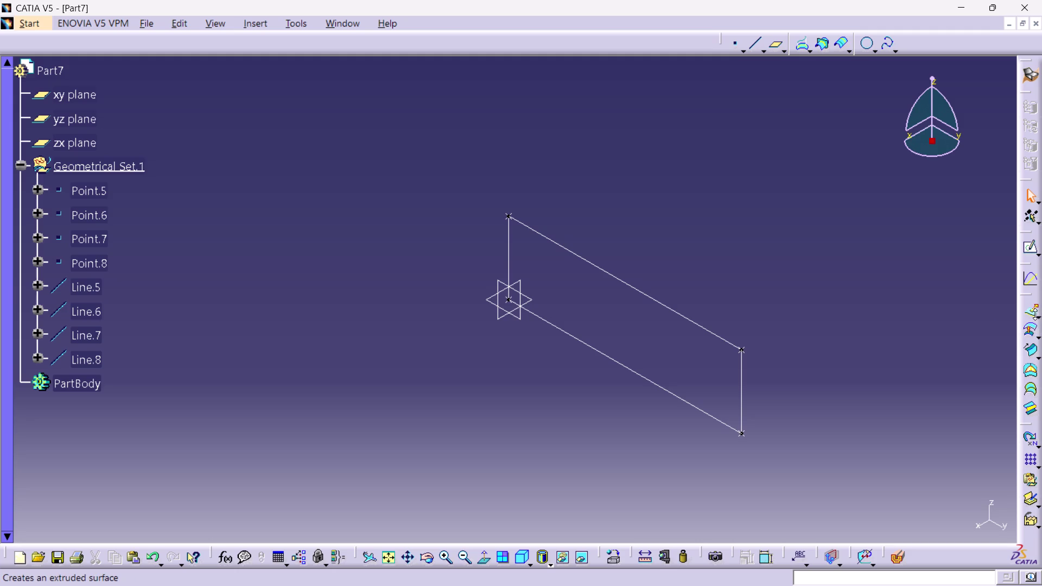
click(1035, 314)
click(943, 290)
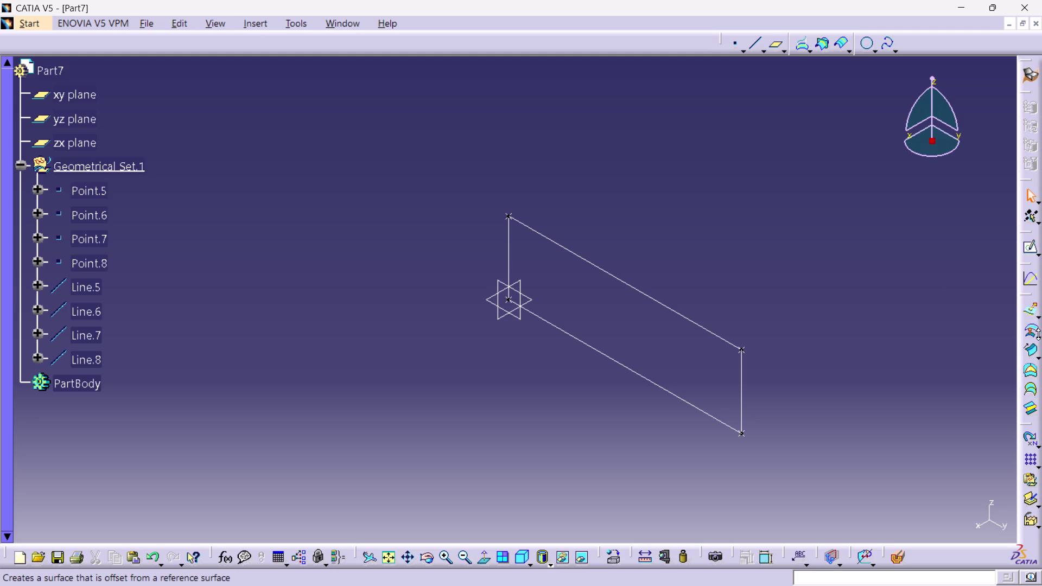
click(1038, 334)
click(944, 287)
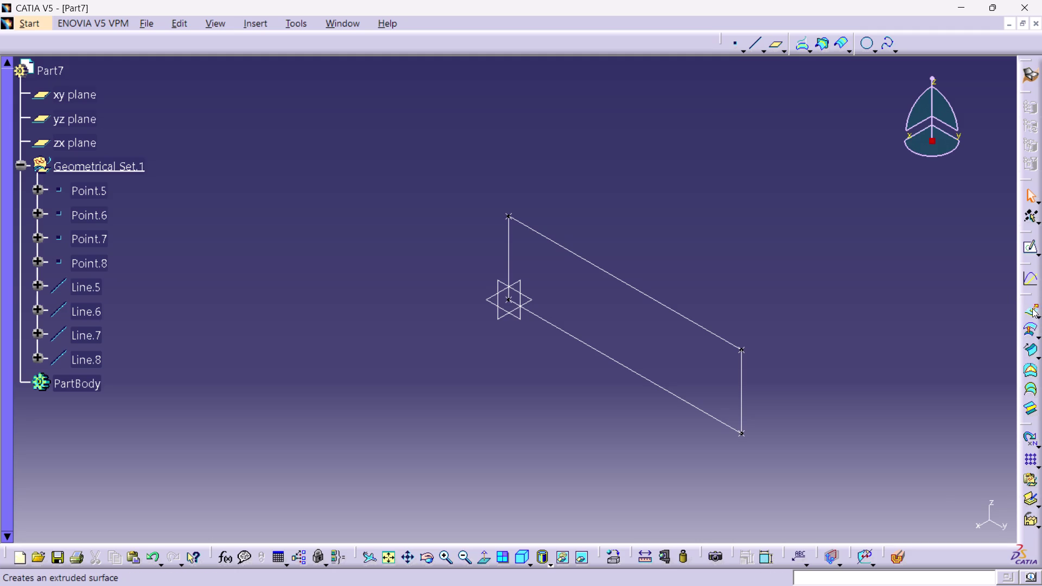
click(1032, 308)
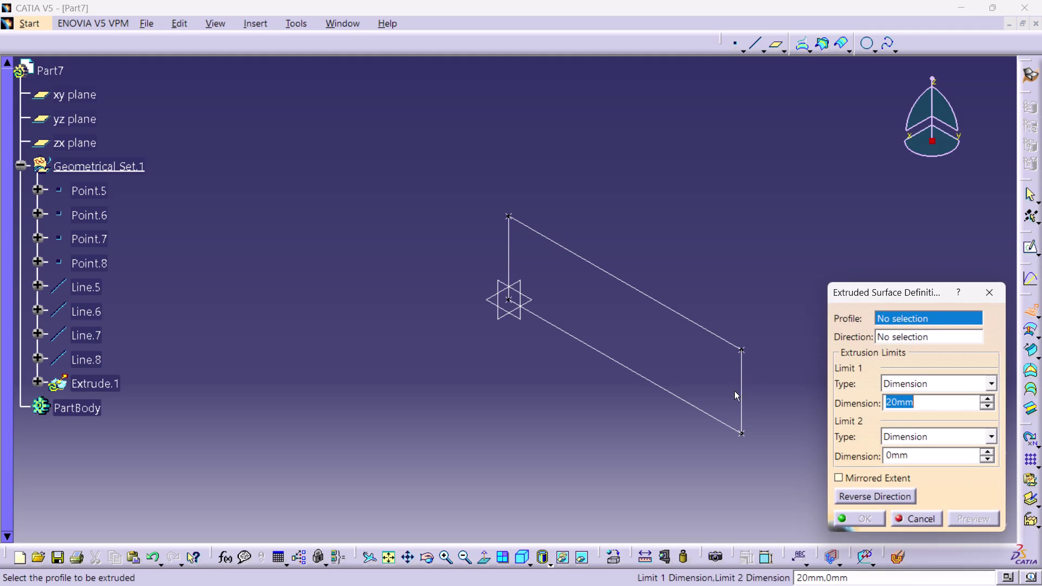
click(744, 395)
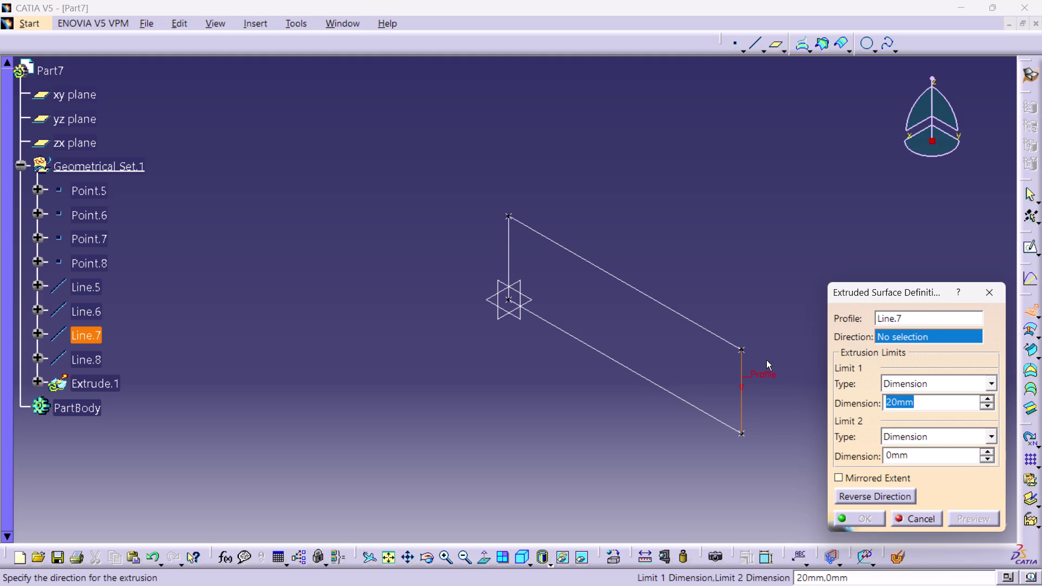
click(511, 251)
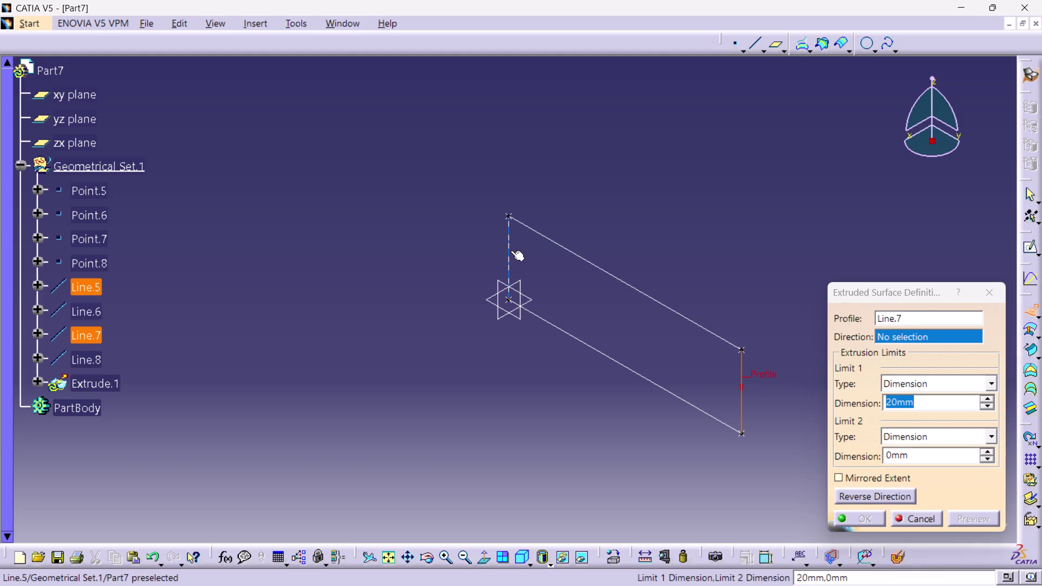
click(614, 342)
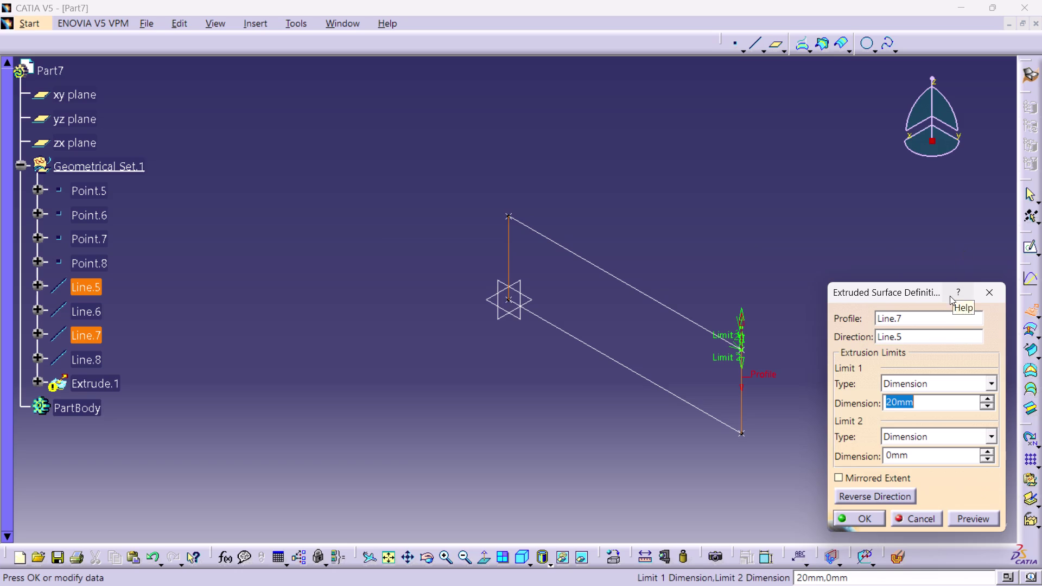
click(993, 287)
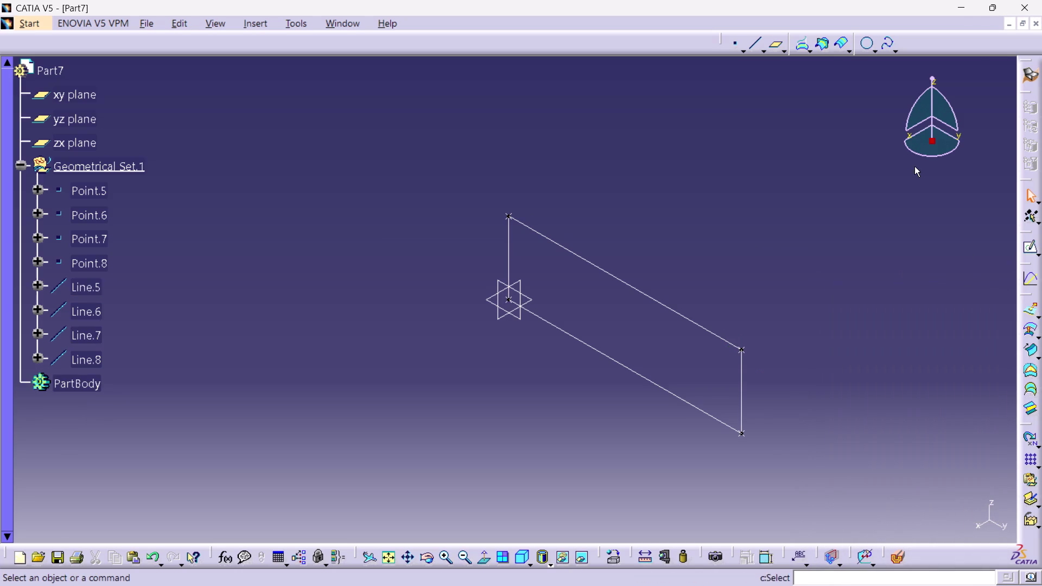
click(1034, 310)
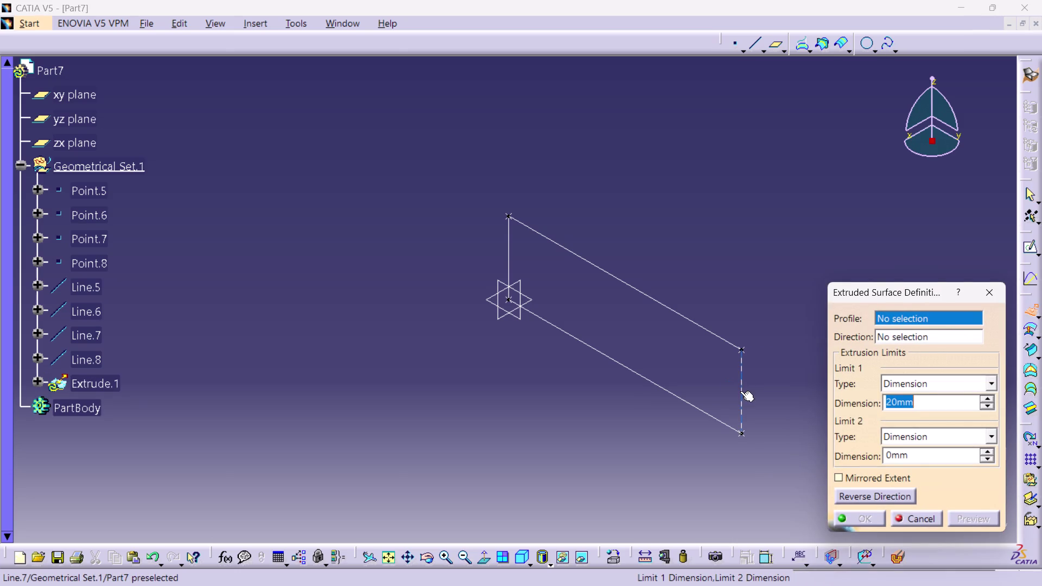
click(740, 391)
click(718, 336)
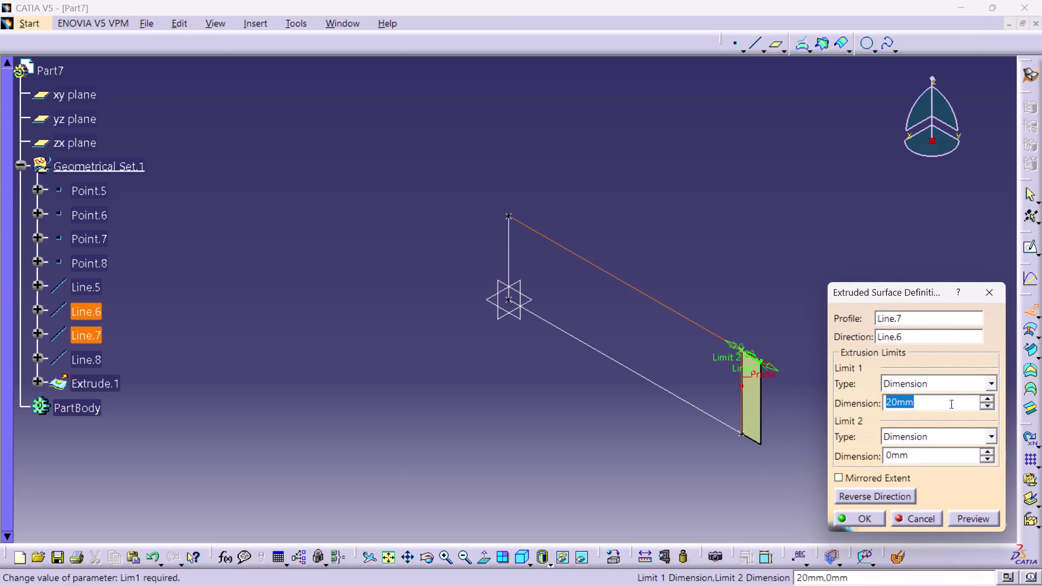
text(240)
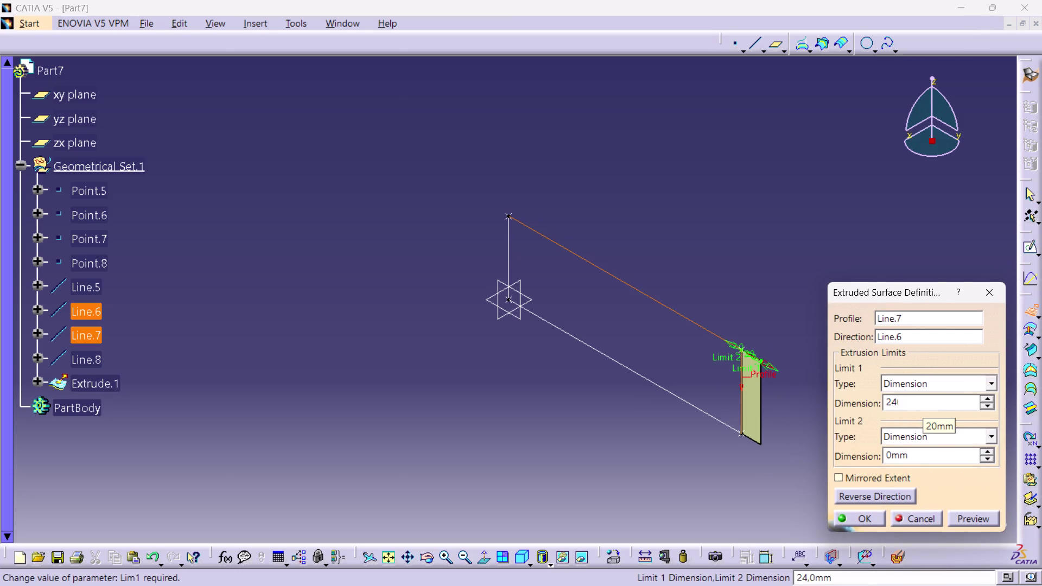
key(Return)
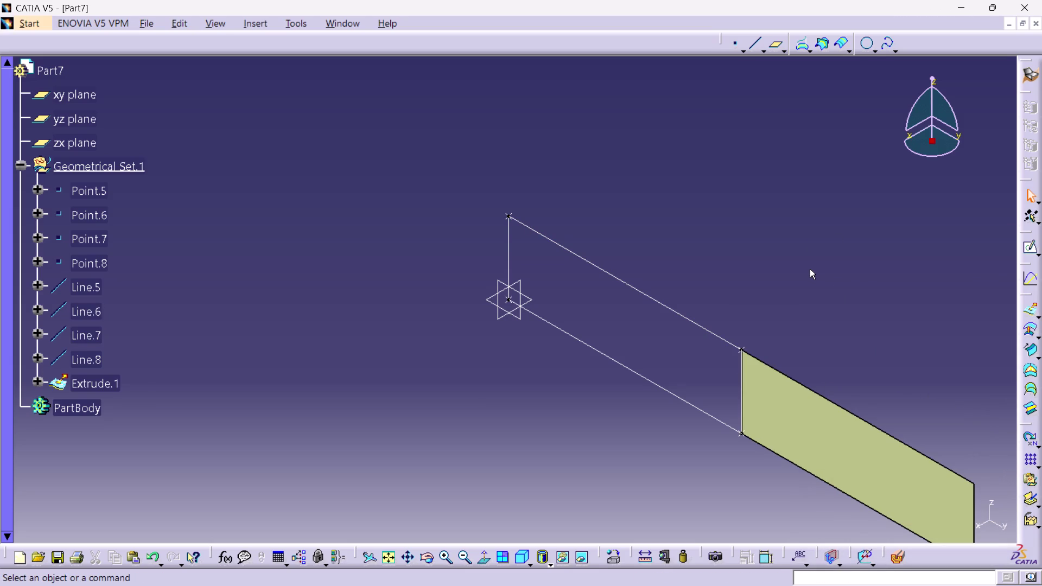
key(ctrl+z)
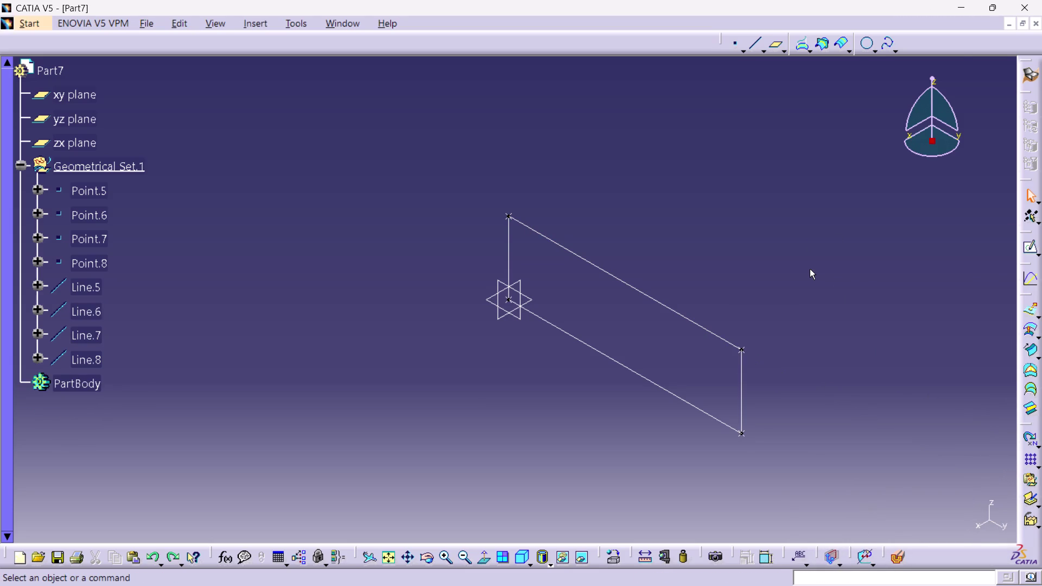
click(1028, 311)
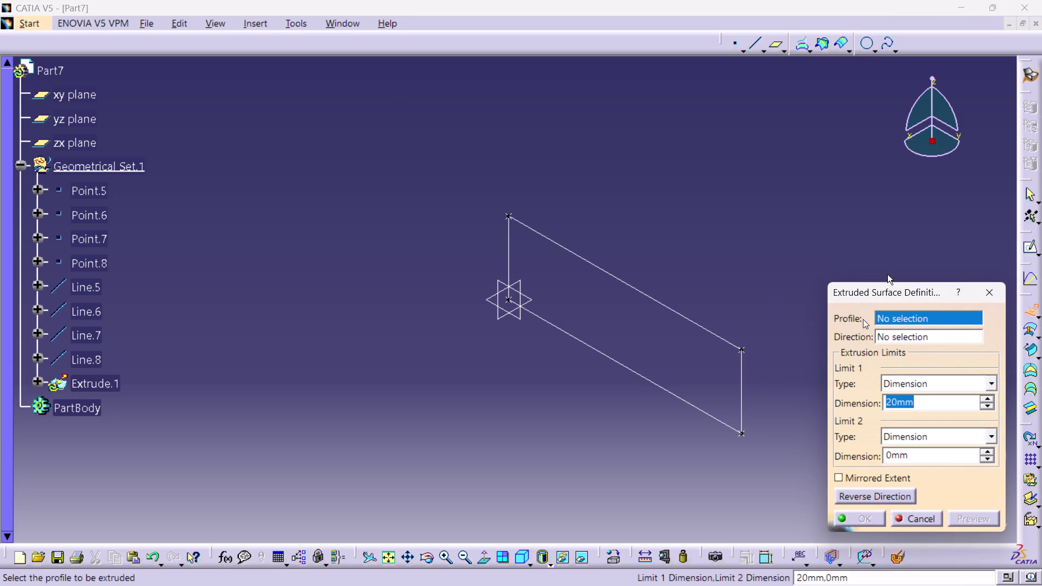
Extrude Line.7 along reversed Line.6 by 240 mm to create Extrude.1.
click(740, 390)
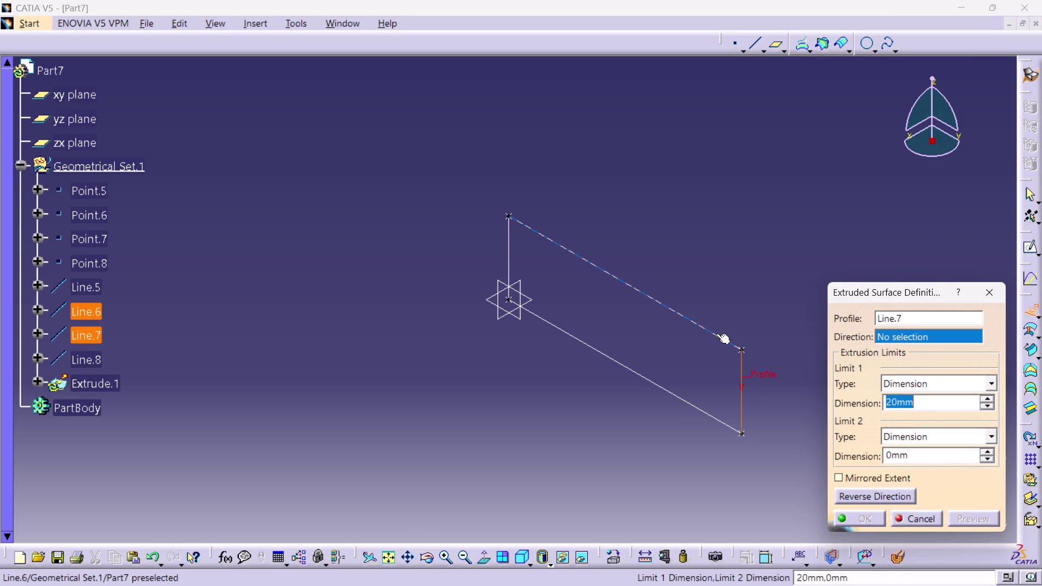
click(715, 333)
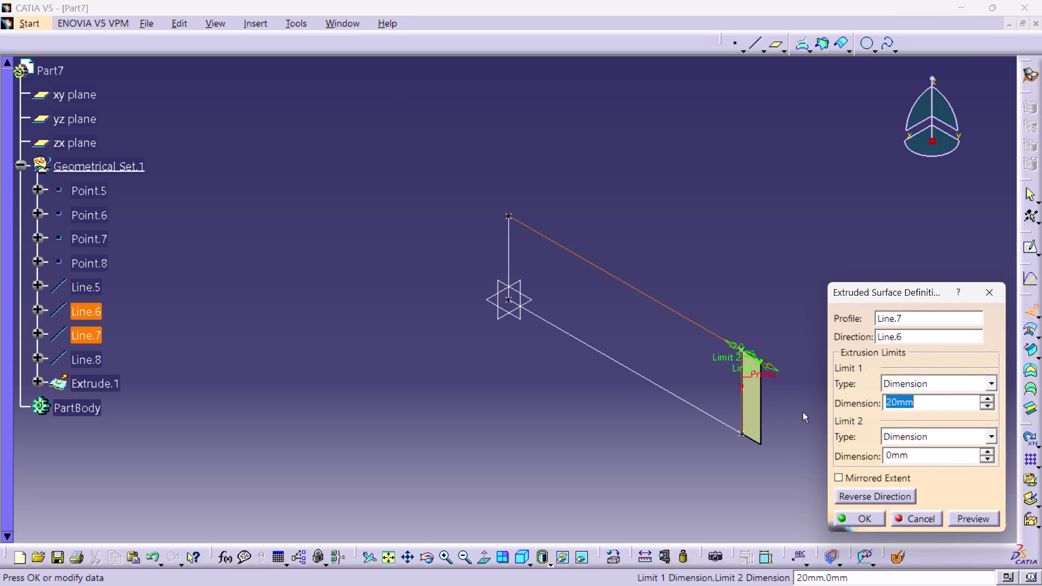
click(870, 493)
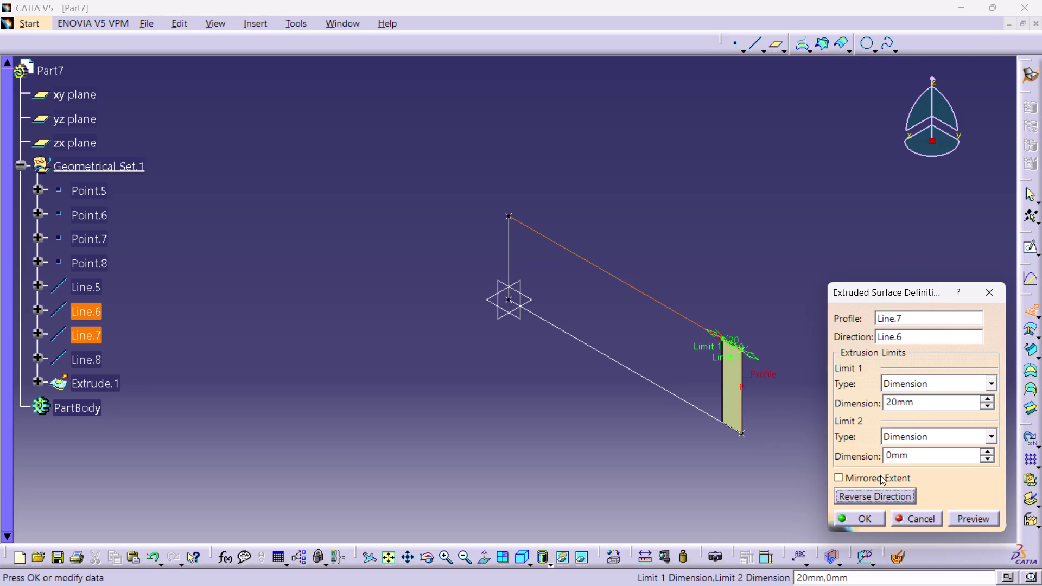
double_click(938, 406)
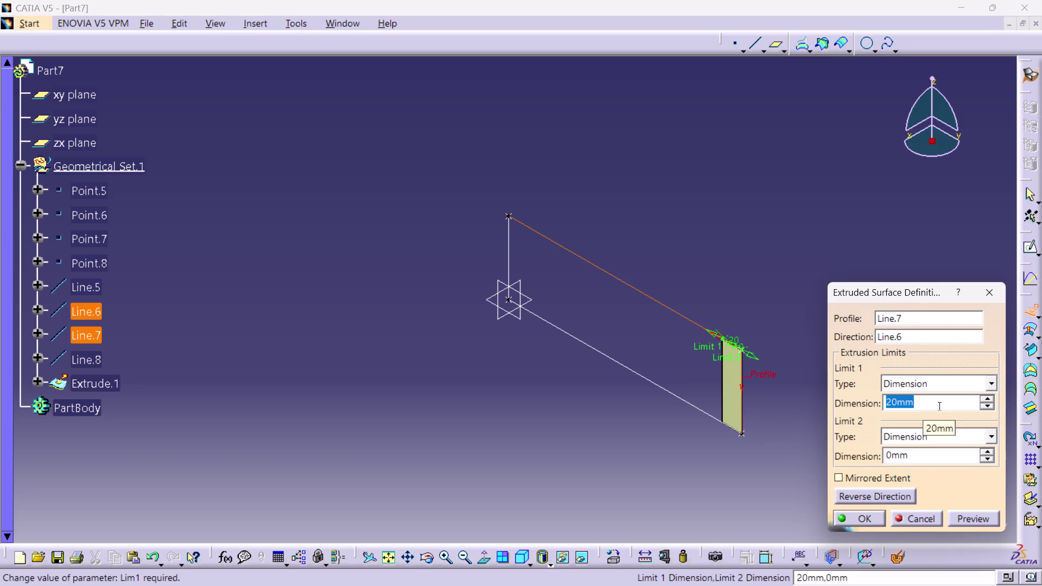
text(240)
key(Return)
click(819, 354)
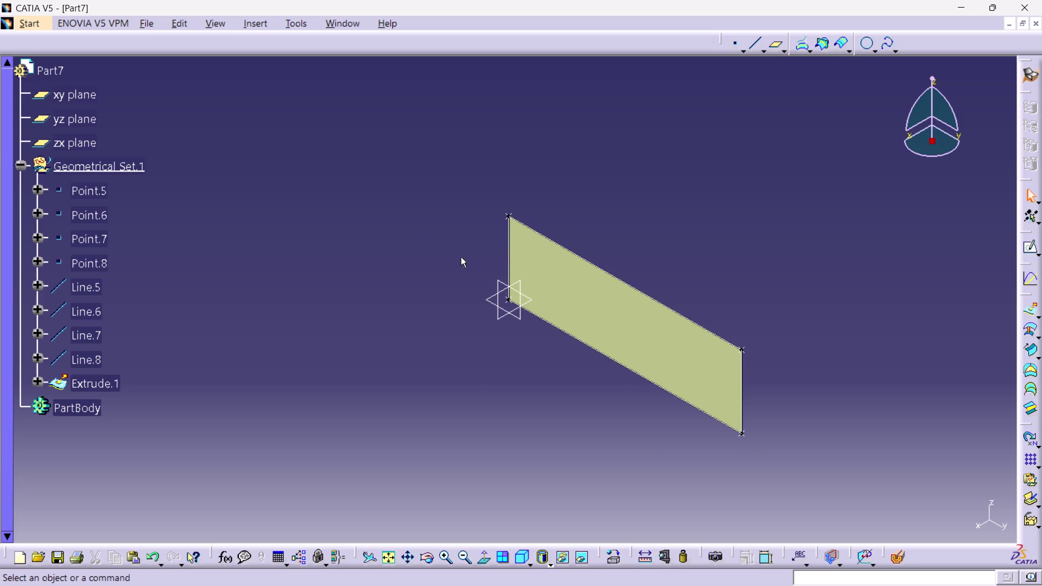
click(448, 264)
click(204, 193)
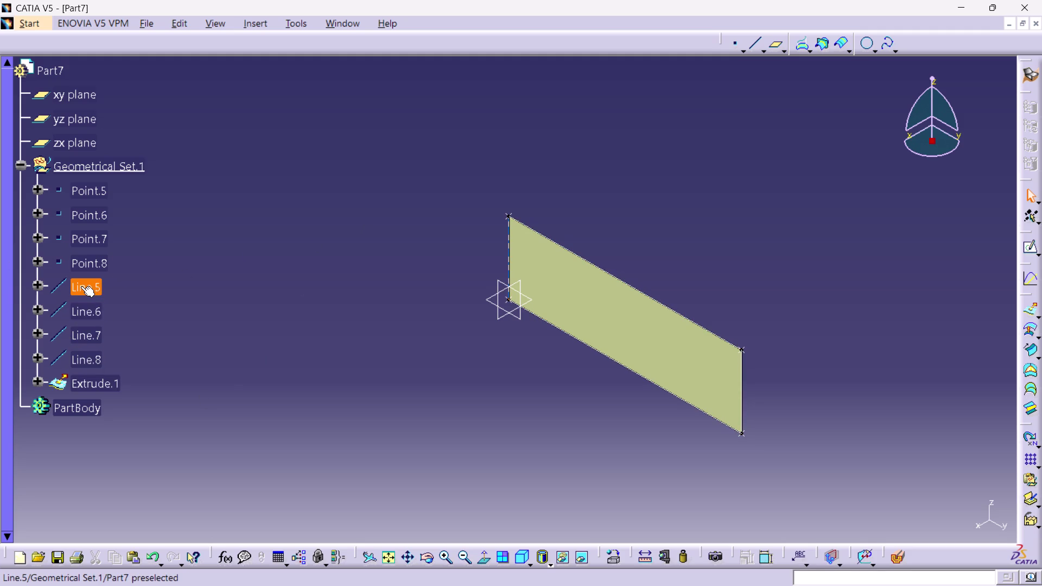
click(88, 194)
click(76, 225)
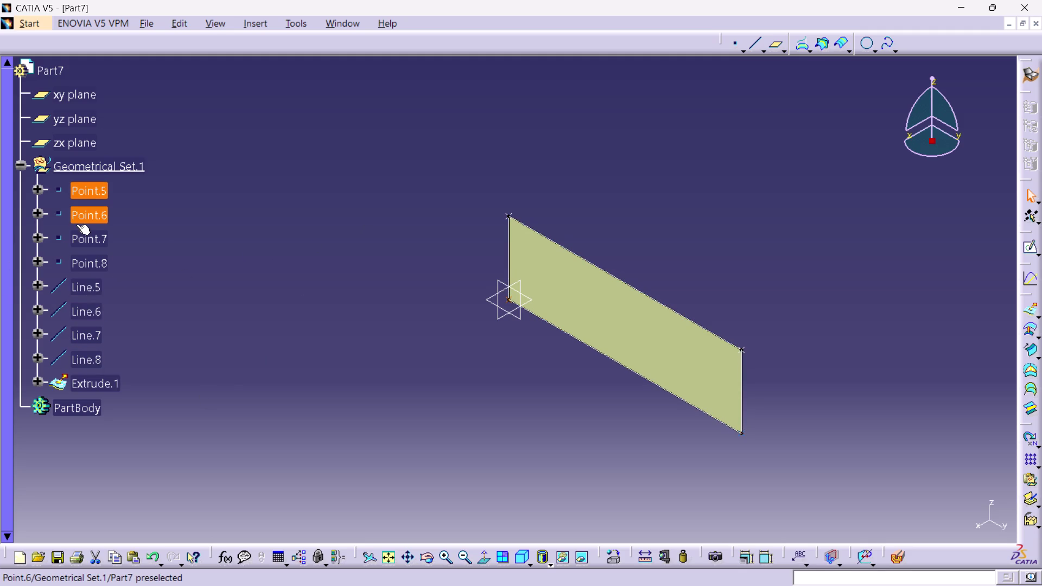
click(85, 236)
click(85, 263)
click(90, 286)
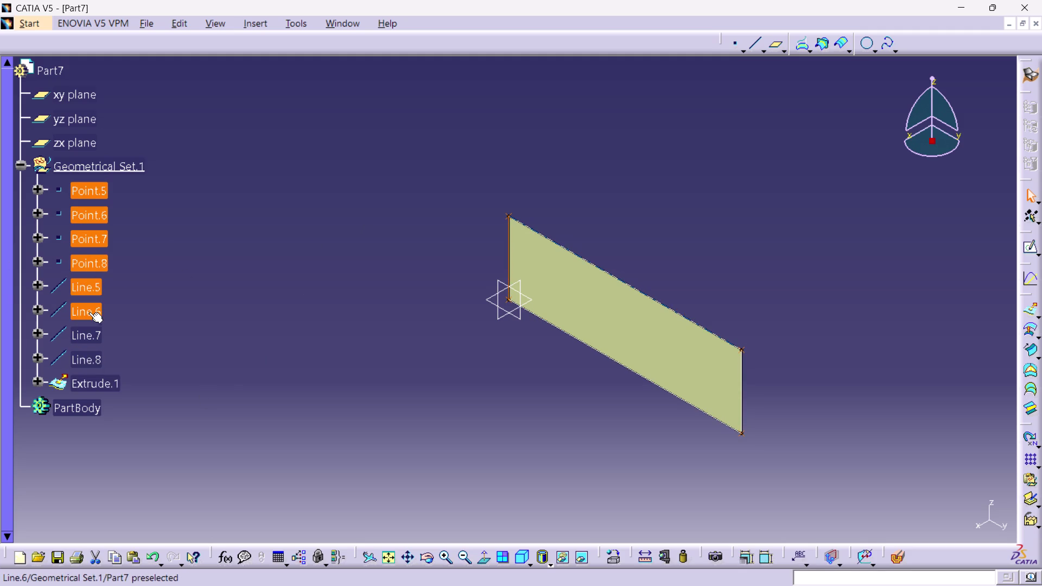
click(171, 299)
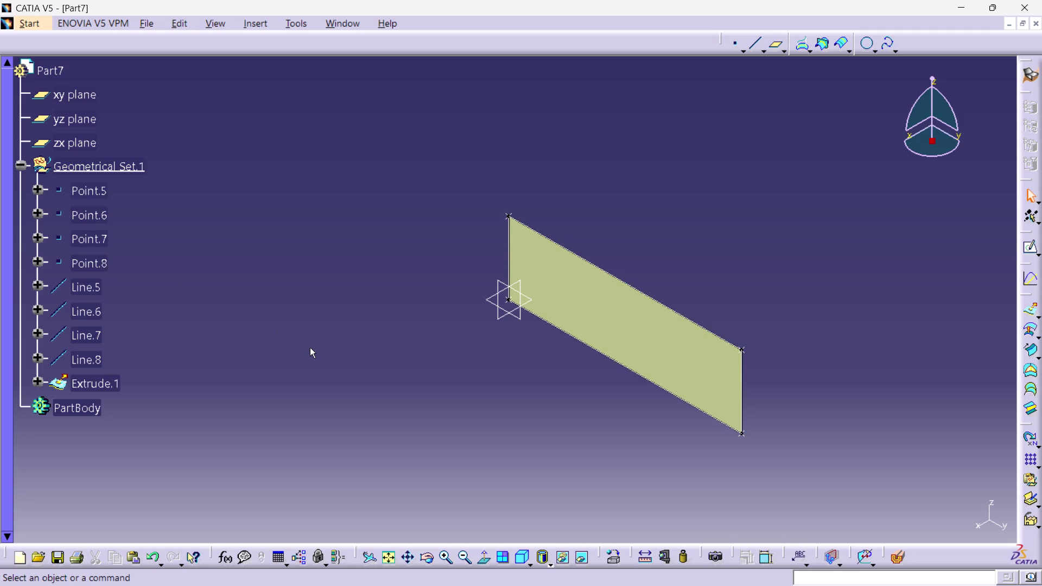
click(773, 47)
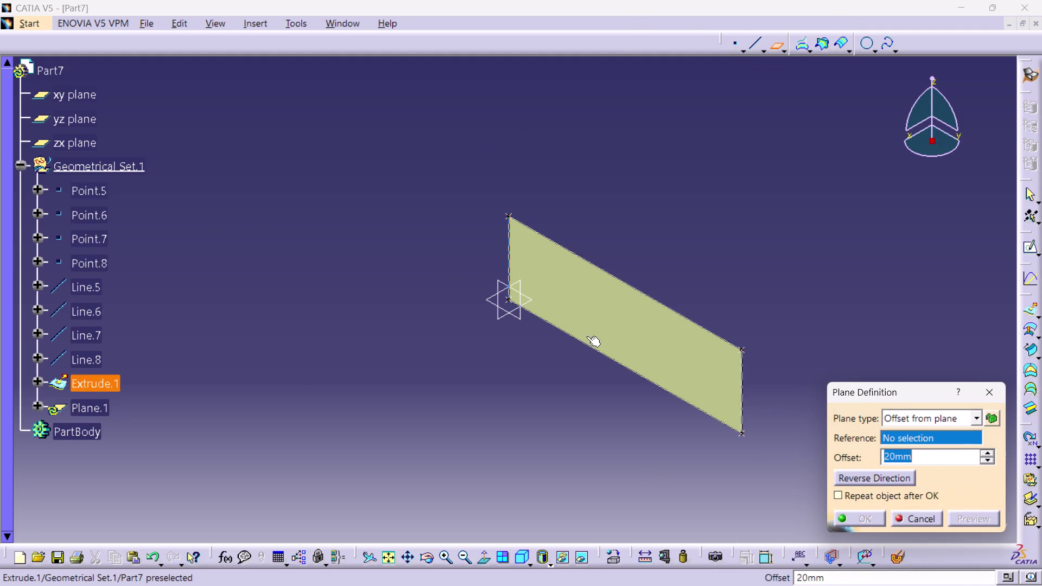
click(519, 316)
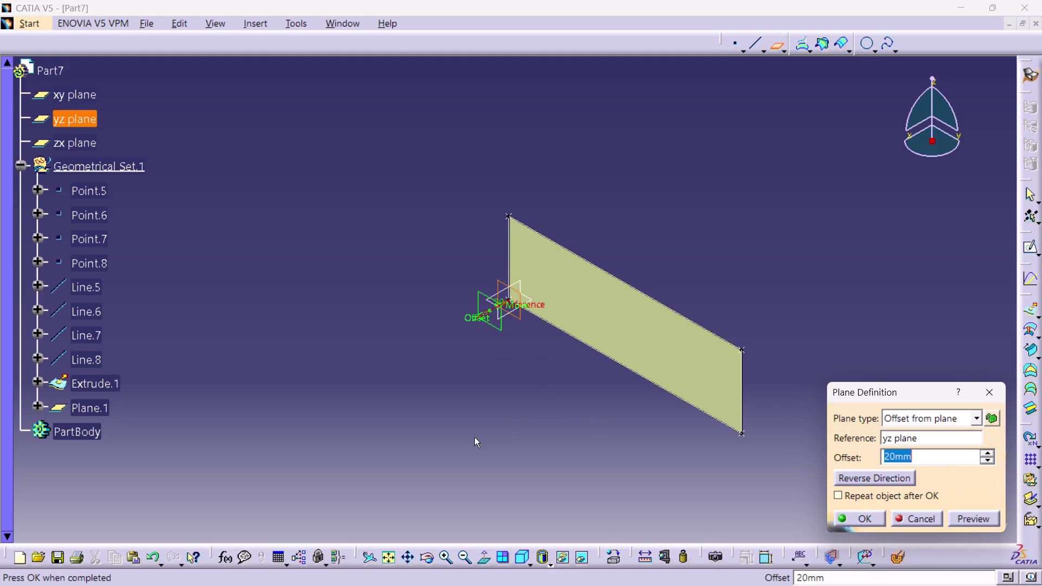
key(Escape)
key(Escape)
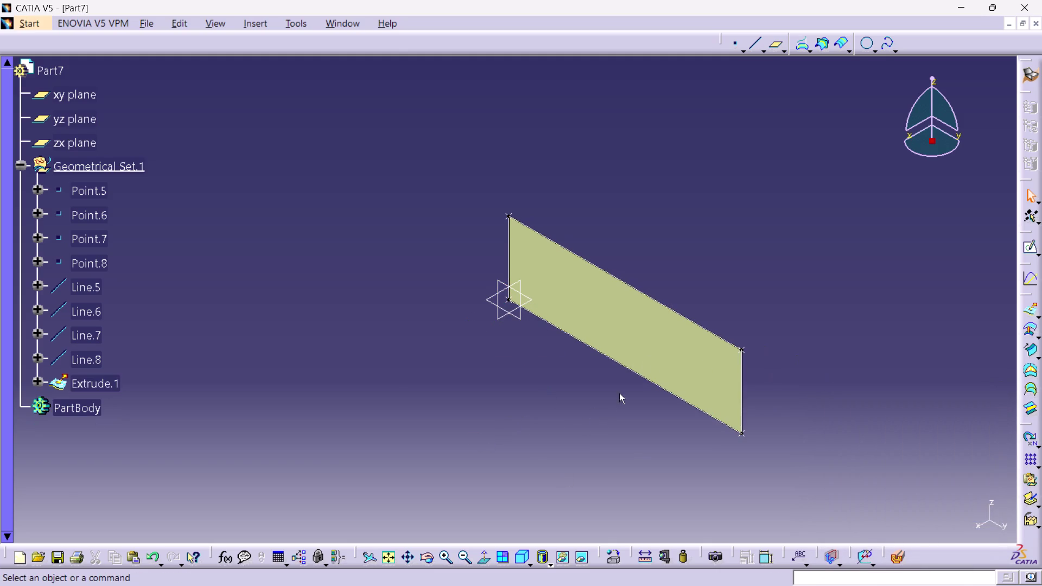
click(467, 355)
Box-select and delete all existing wireframe geometry and Extrude.1.
drag(410, 146, 773, 444)
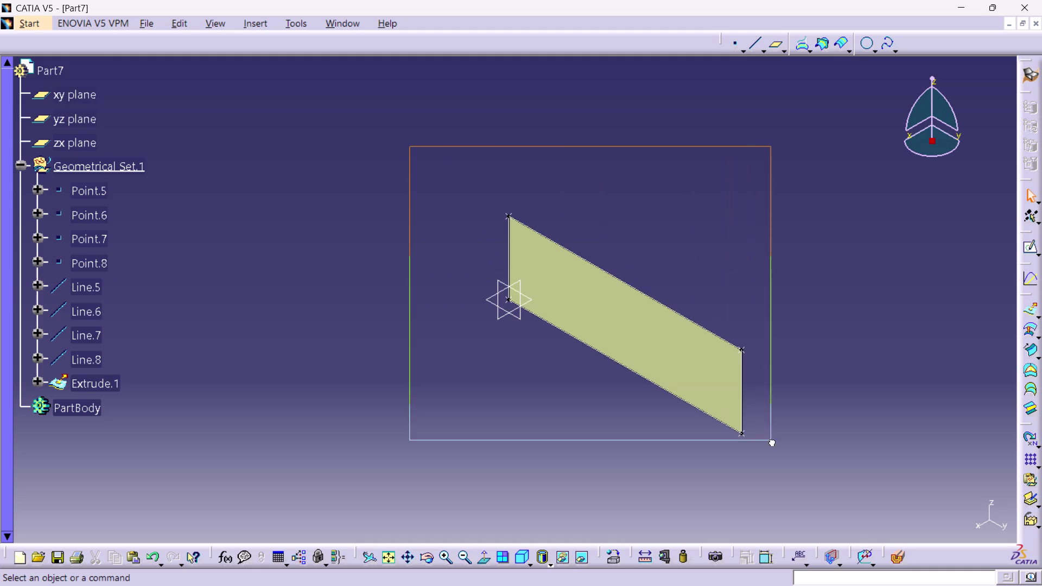
drag(772, 445, 803, 480)
key(Delete)
click(616, 403)
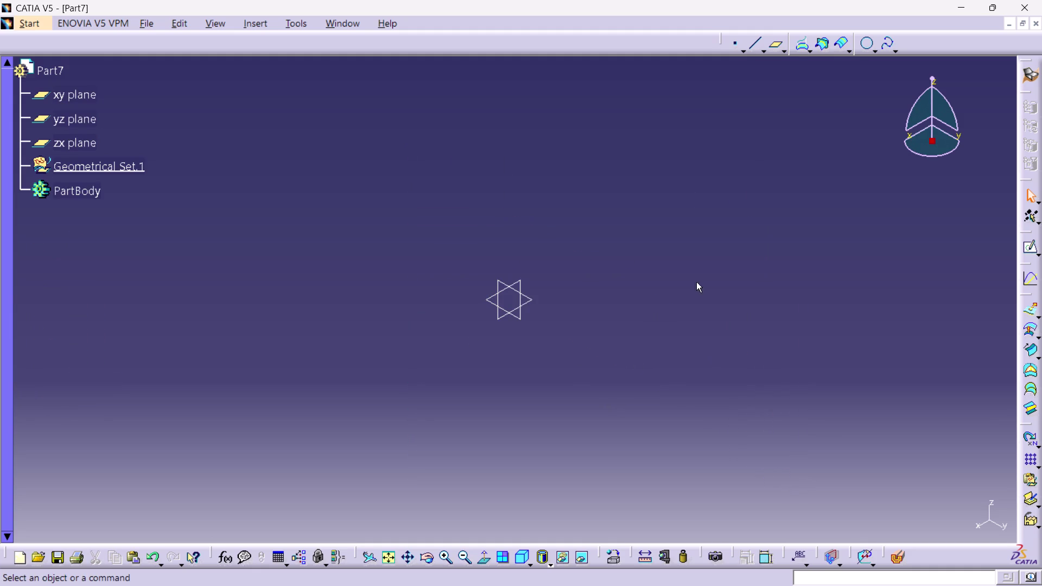
Create Point.9 by coordinates at X 0, Y 120 mm, Z 75 mm.
click(737, 42)
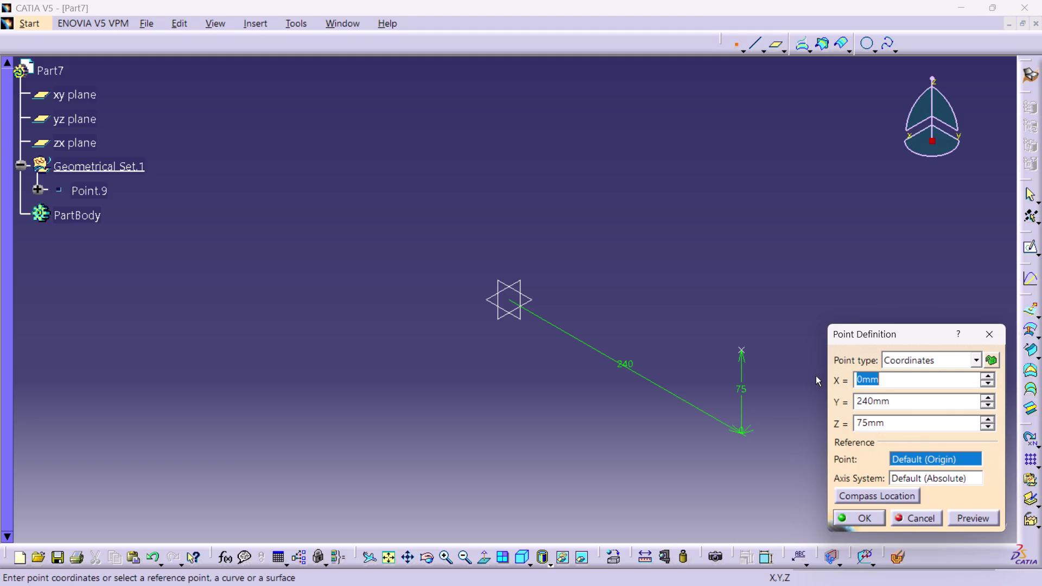
double_click(905, 403)
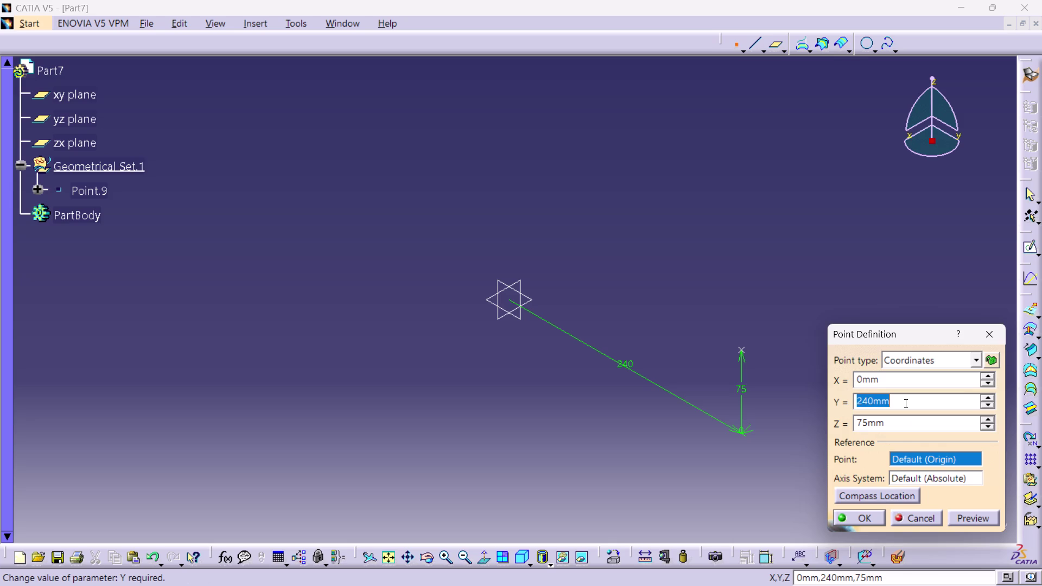
text(120.)
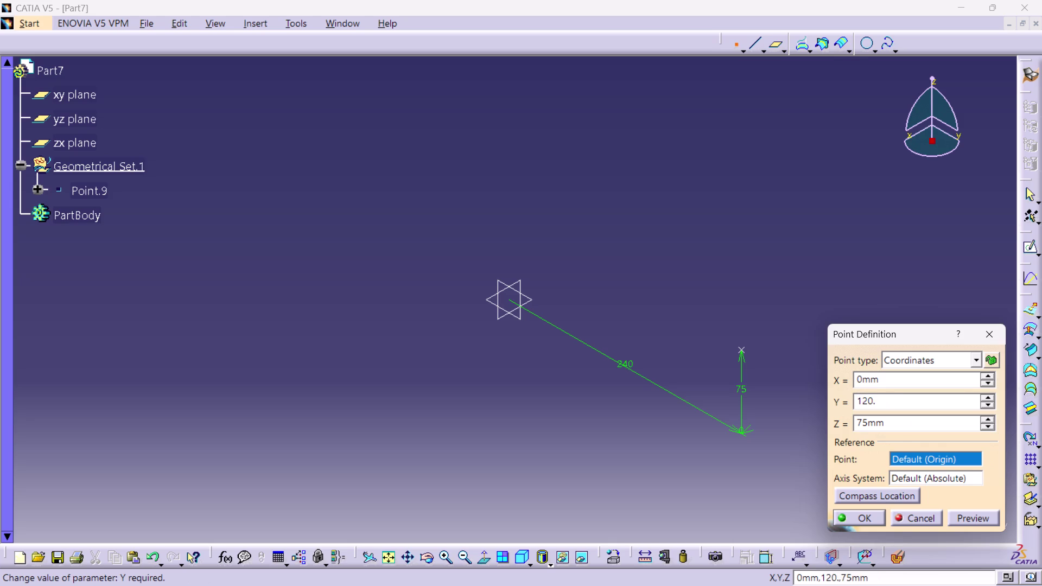
key(BackSpace)
key(Return)
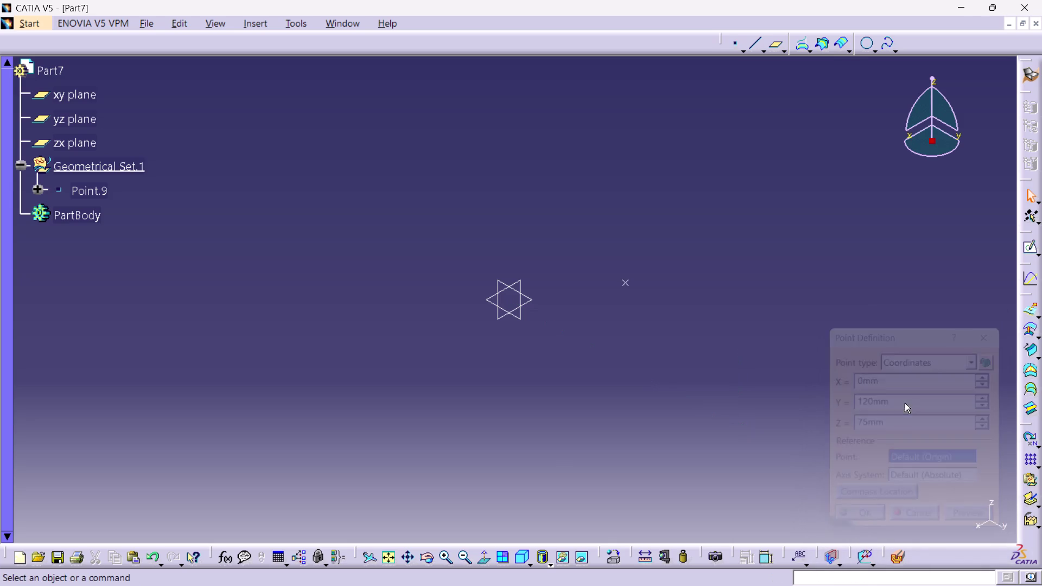
click(720, 352)
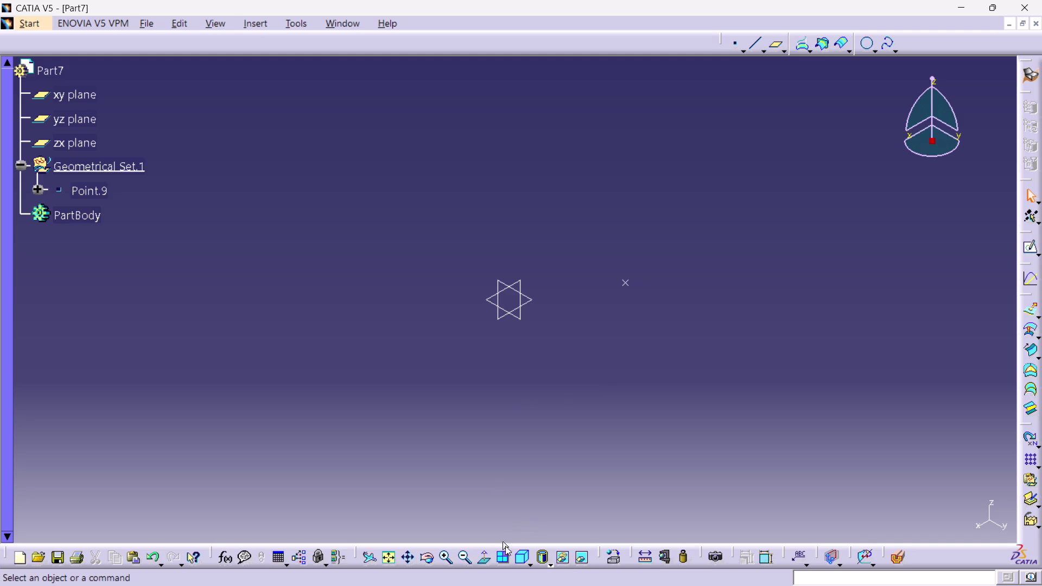
click(533, 564)
click(671, 439)
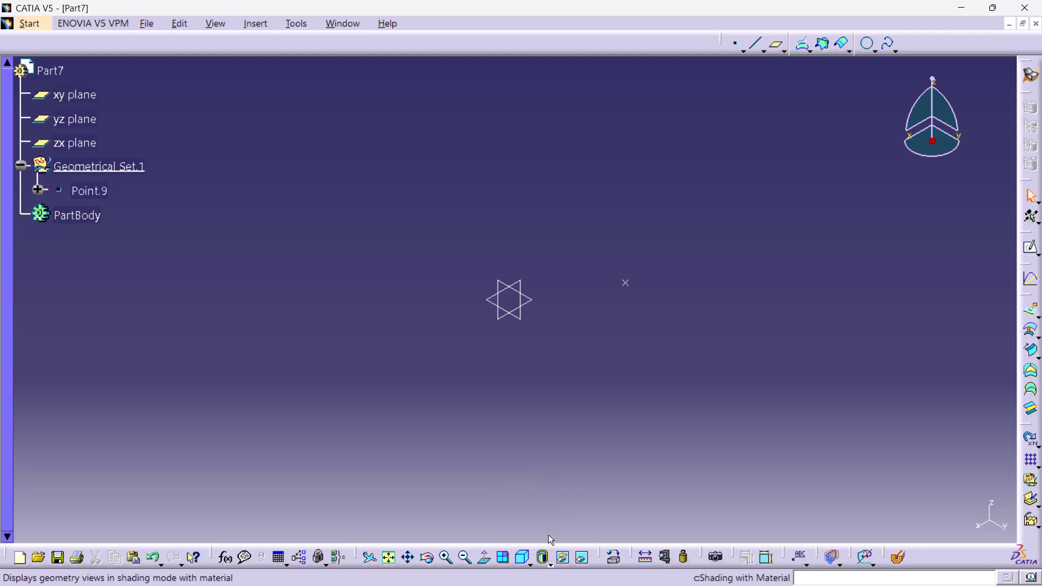
click(529, 564)
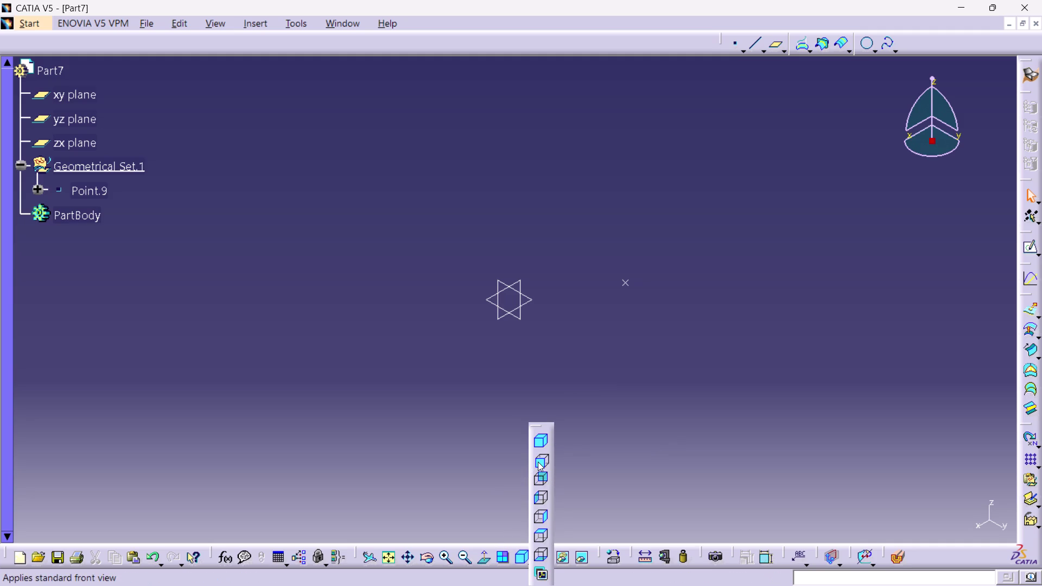
click(537, 462)
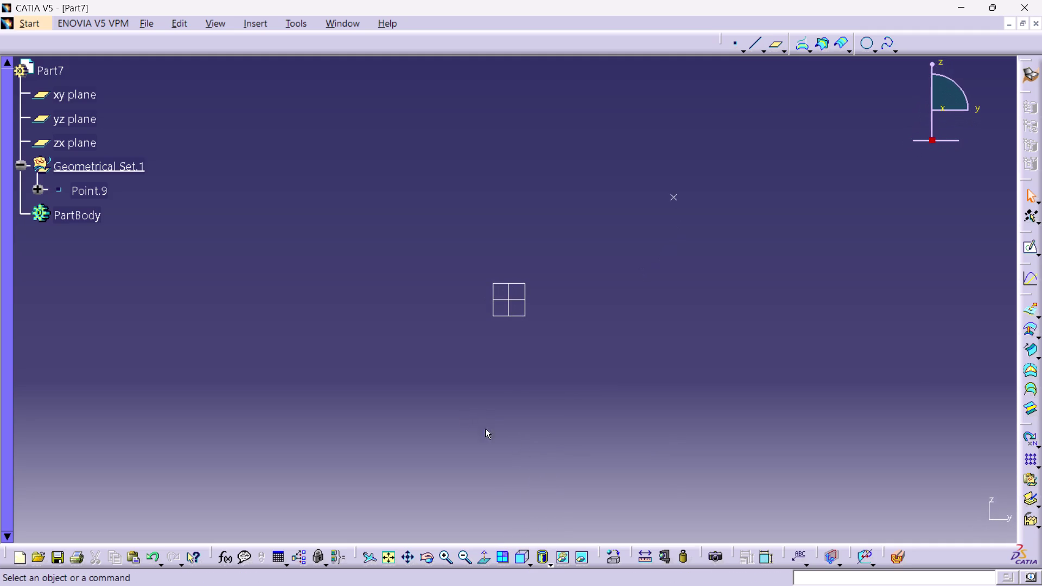
click(563, 416)
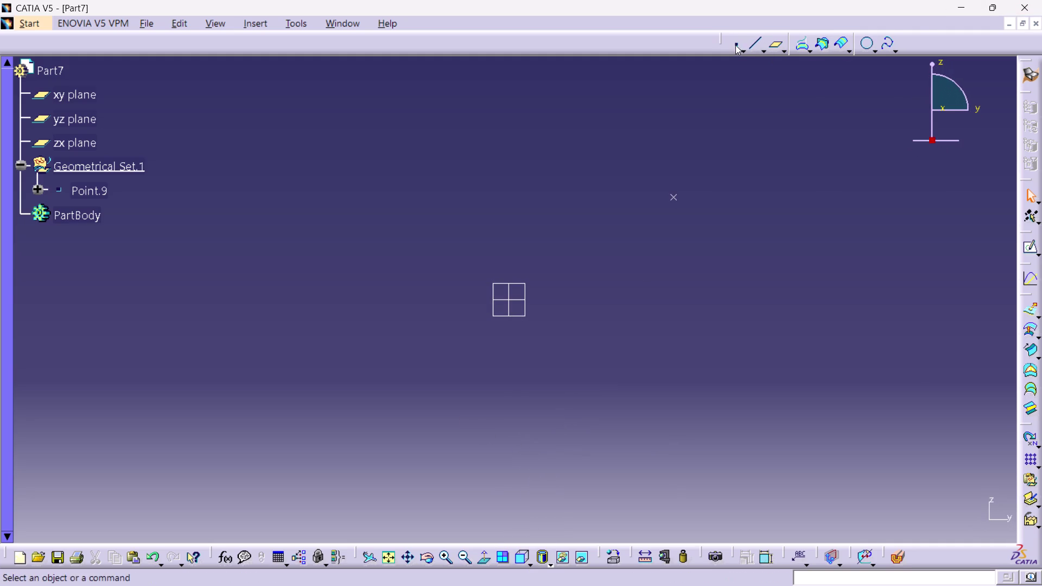
click(735, 45)
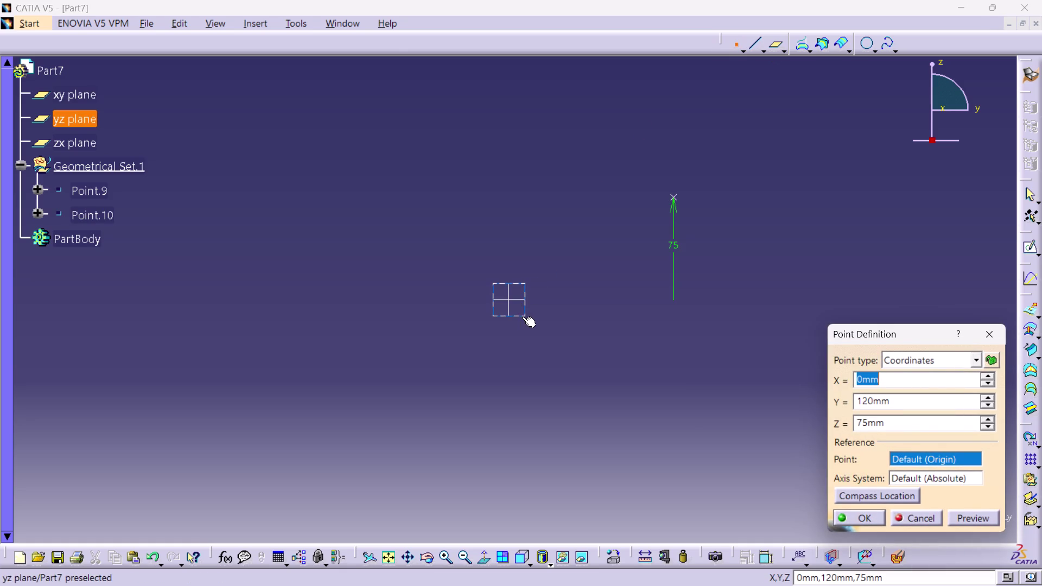
click(523, 316)
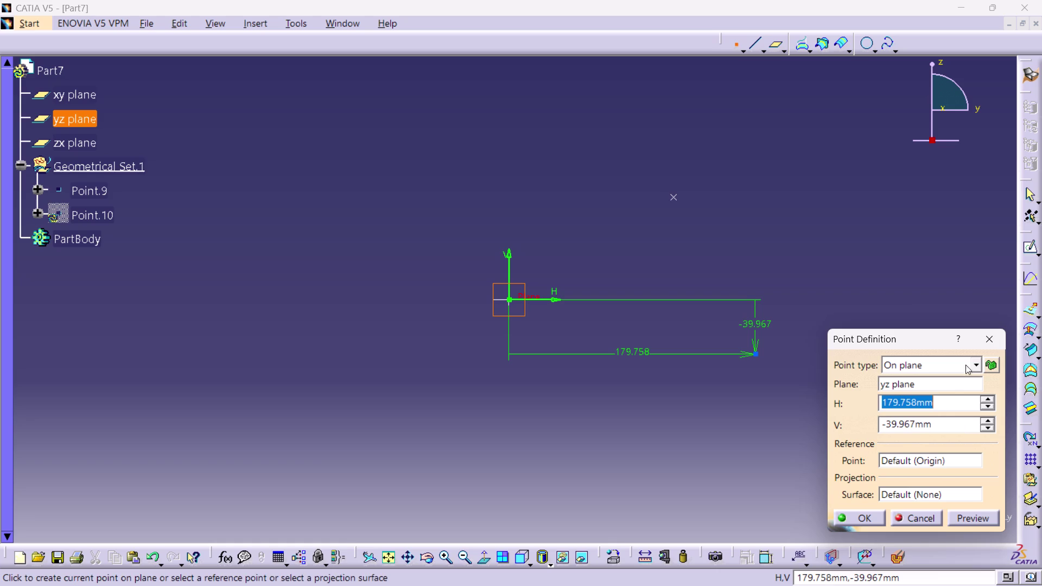
click(978, 362)
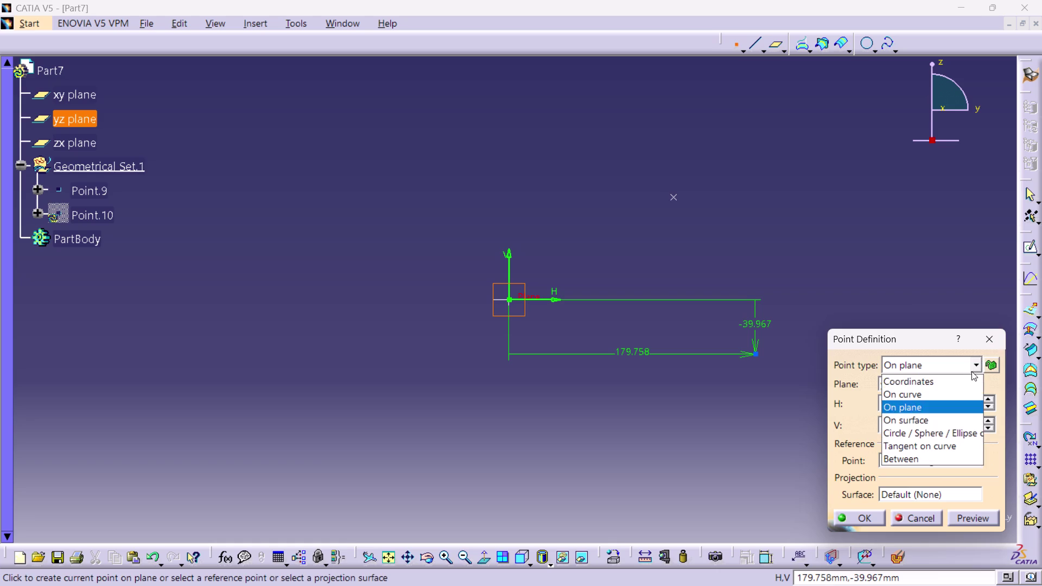
click(963, 380)
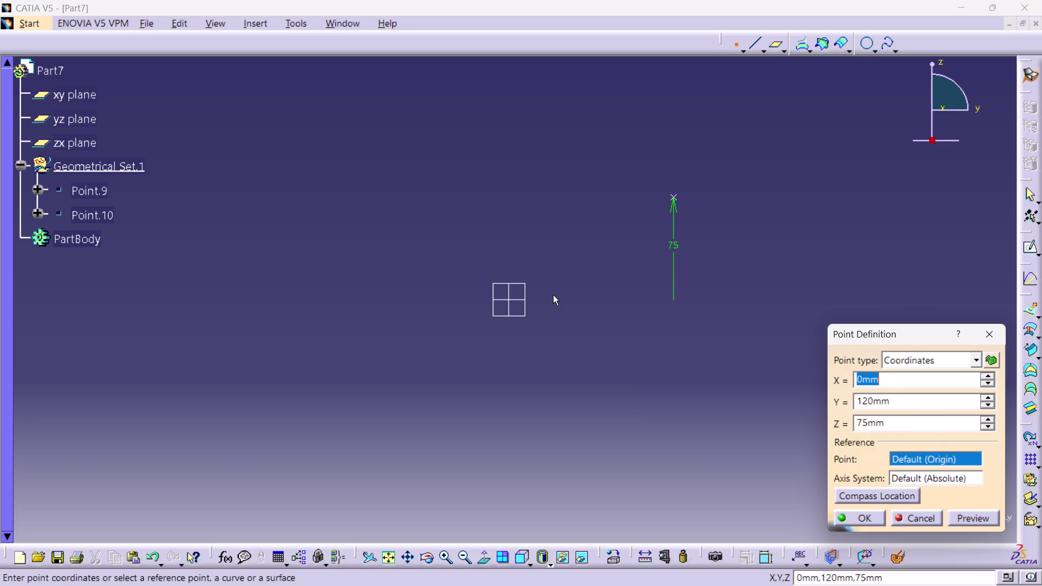
click(984, 331)
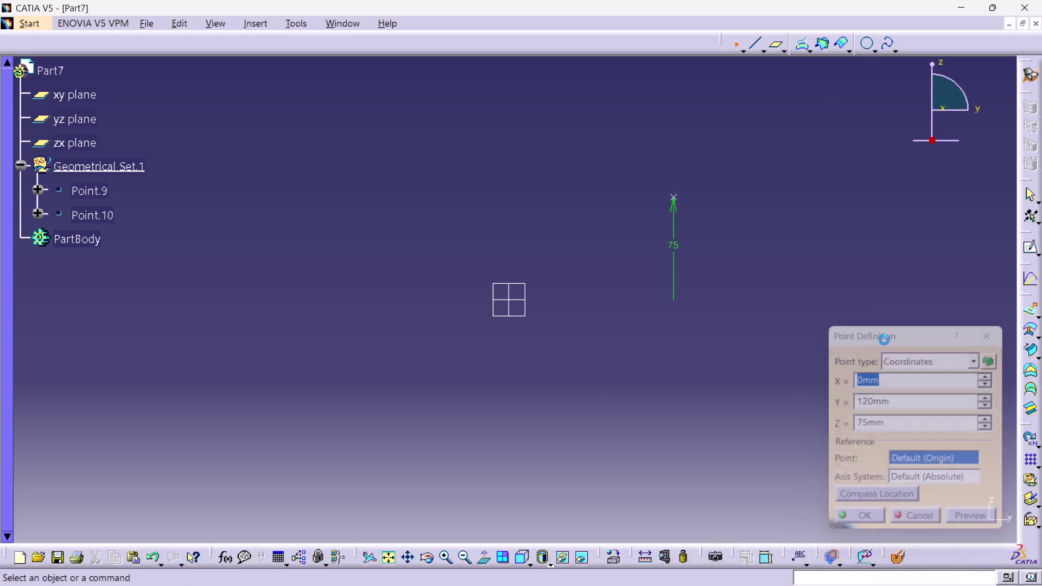
click(531, 564)
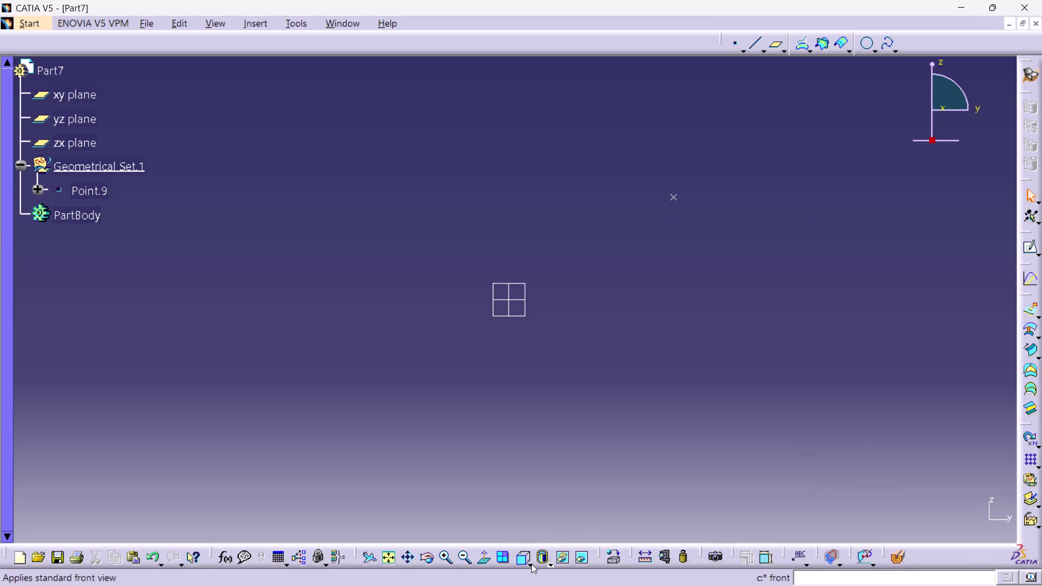
click(541, 442)
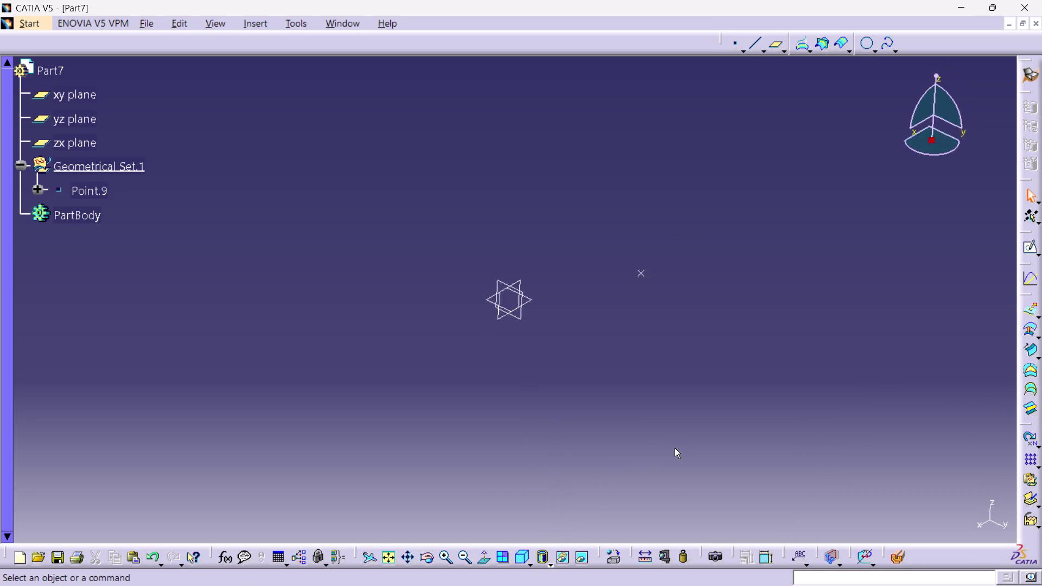
Create a coordinate point at (0, 120, 0).
click(674, 449)
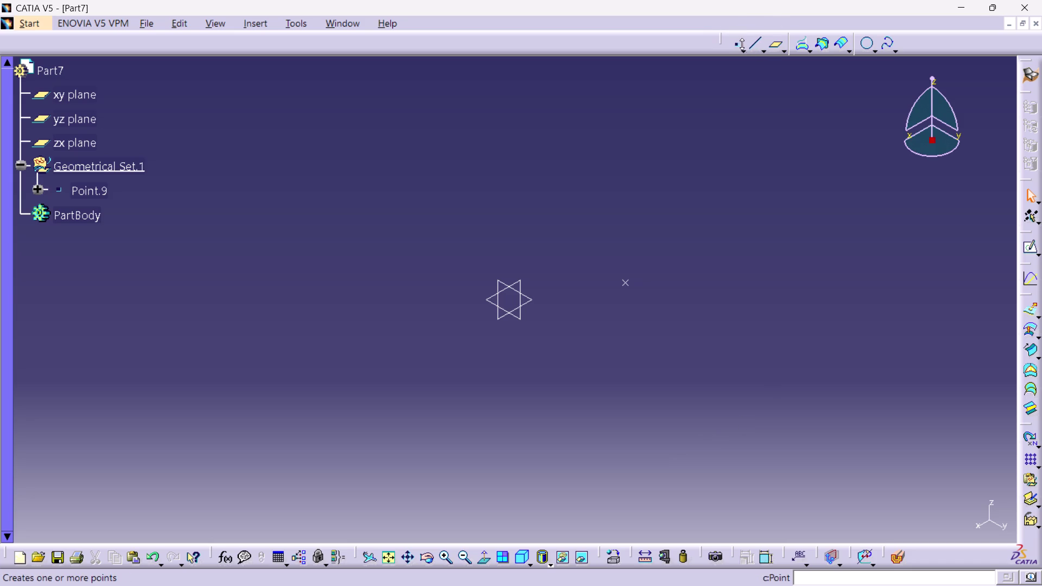
click(739, 44)
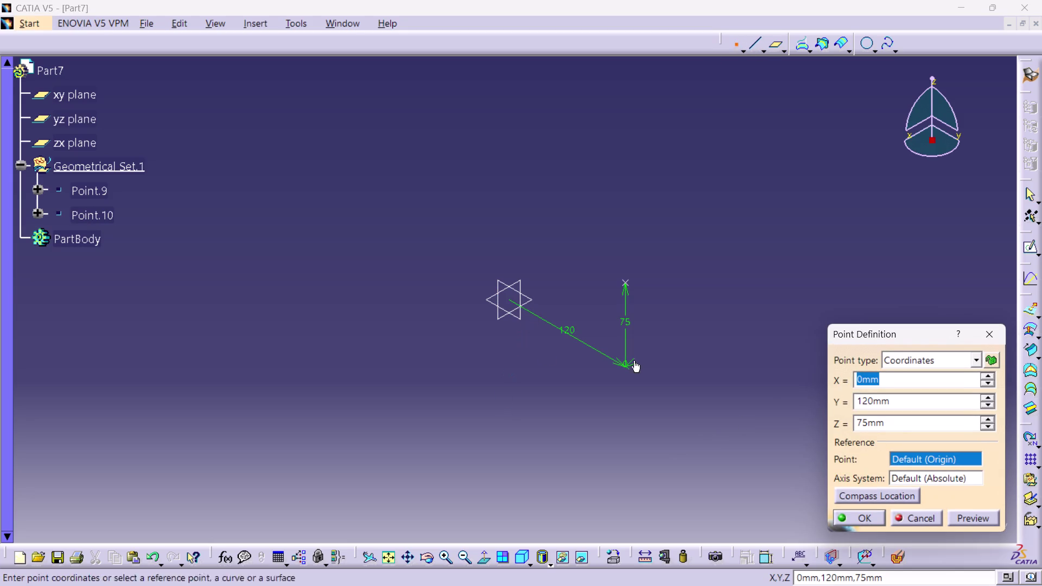
triple_click(891, 401)
double_click(891, 401)
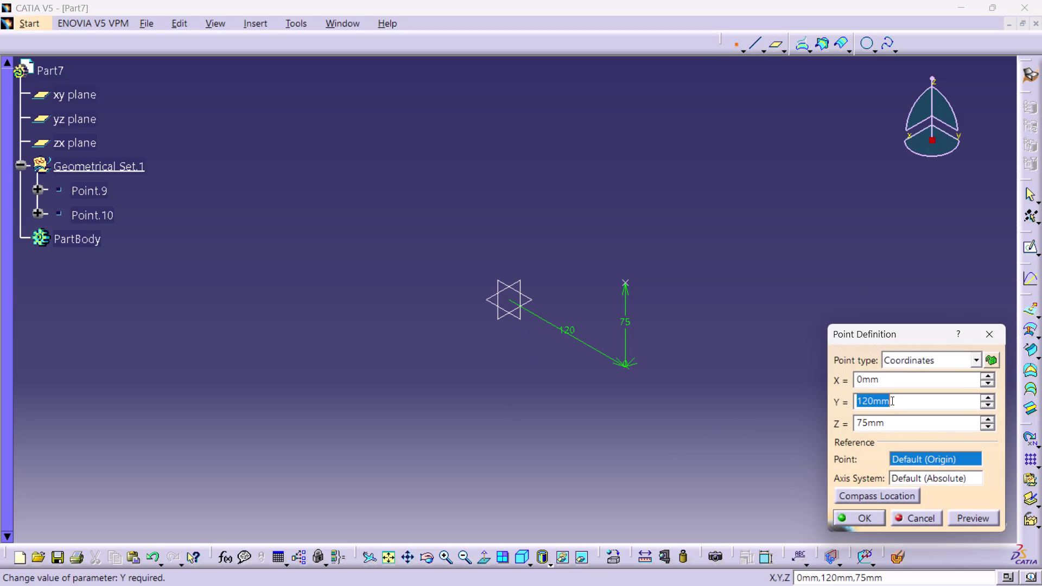
key(0)
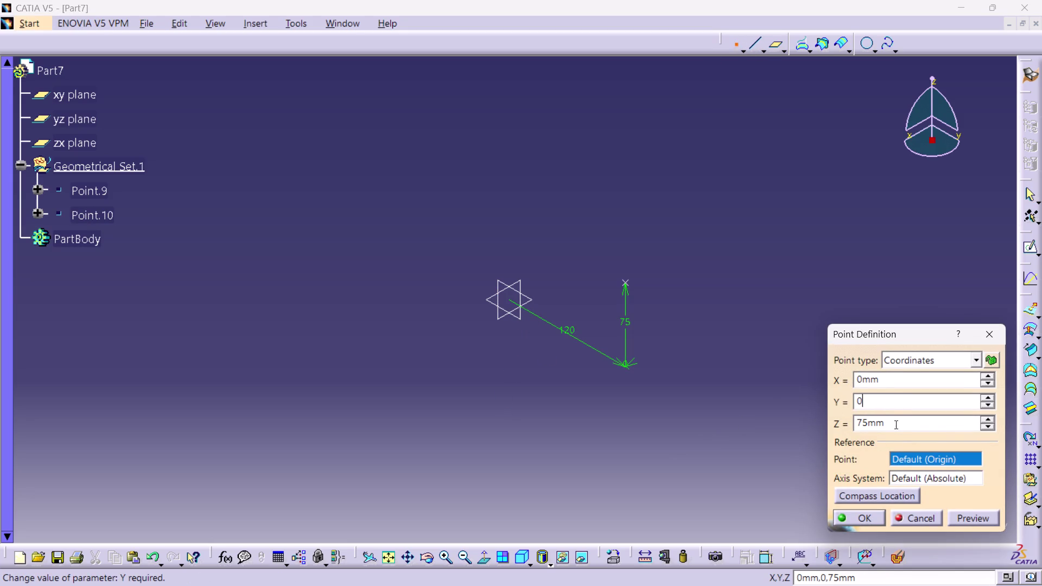
key(Delete)
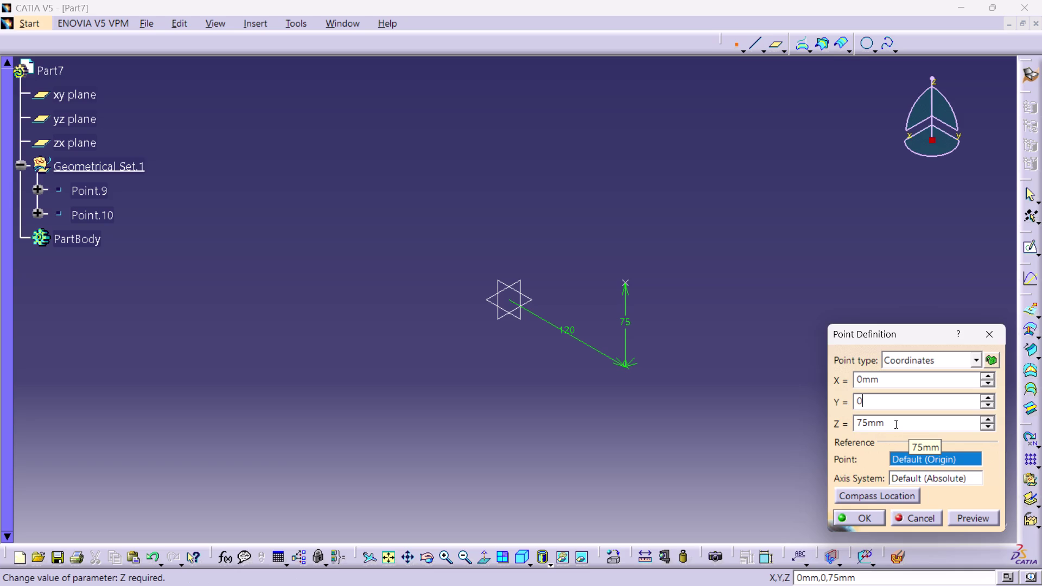
key(BackSpace)
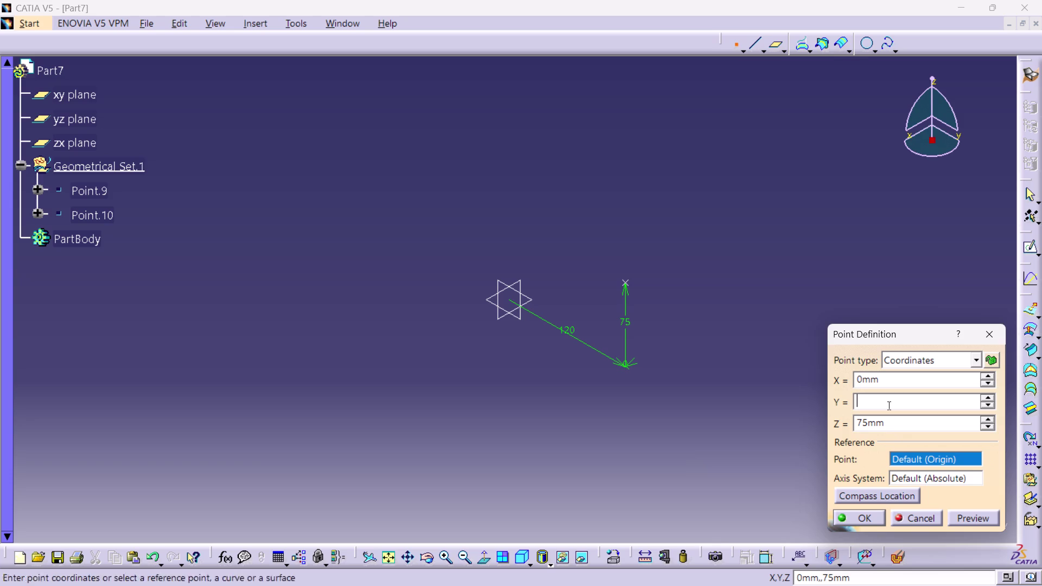
text(120)
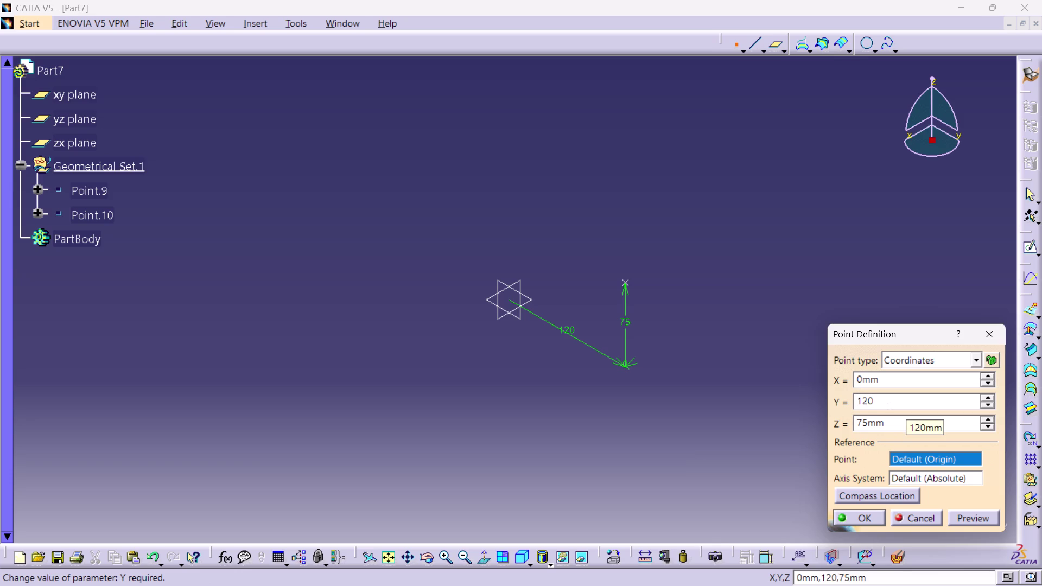
double_click(889, 425)
key(0)
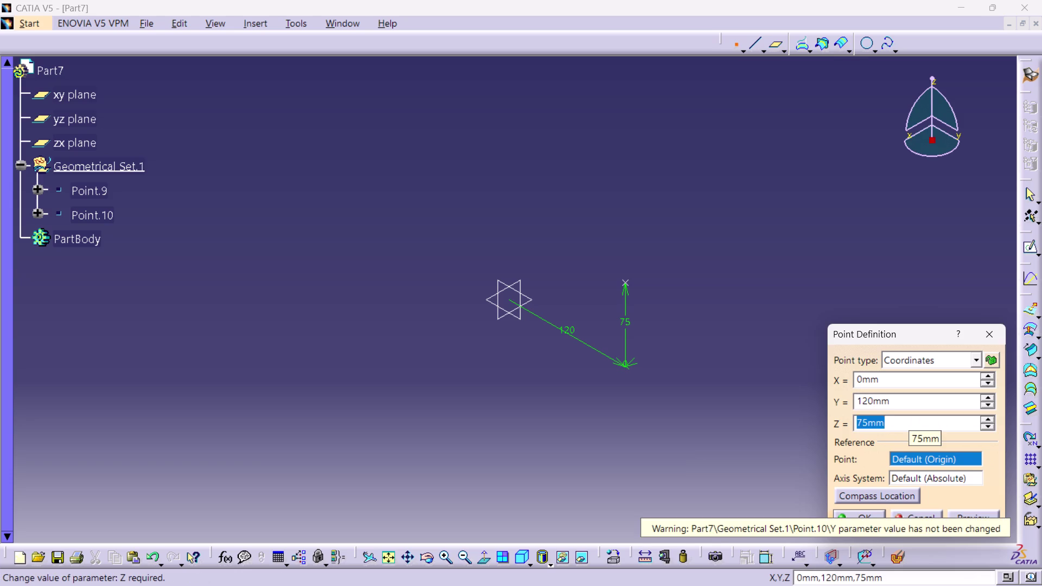
key(Return)
click(827, 414)
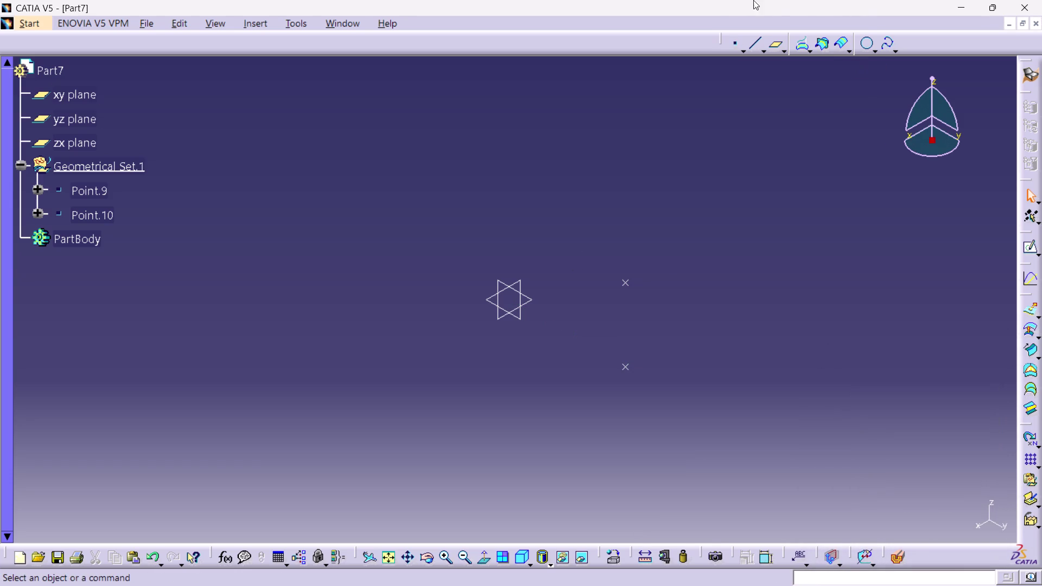
Create a coordinate point at (0, -120, 0).
click(731, 43)
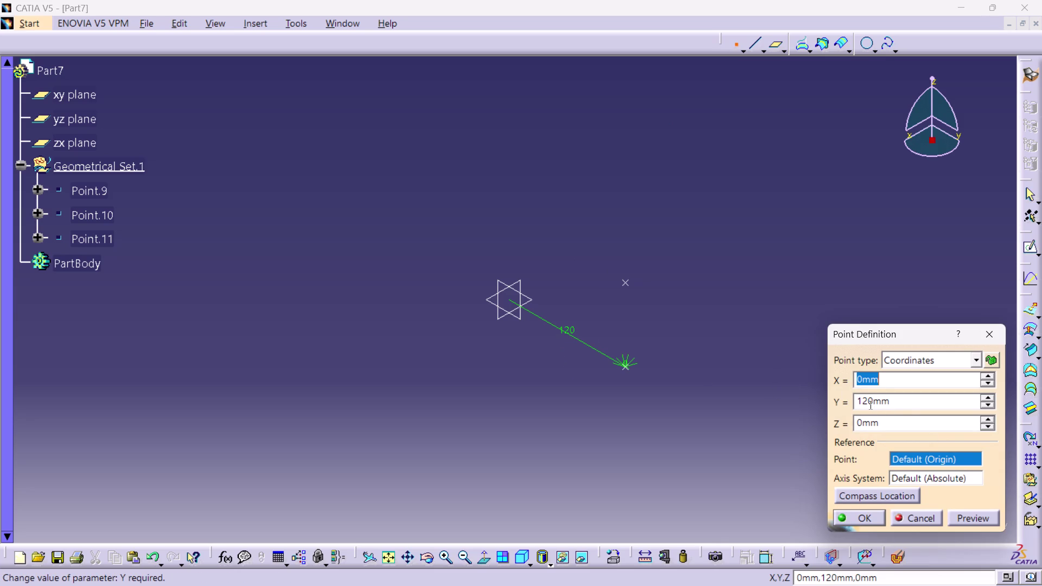
click(855, 402)
key(minus)
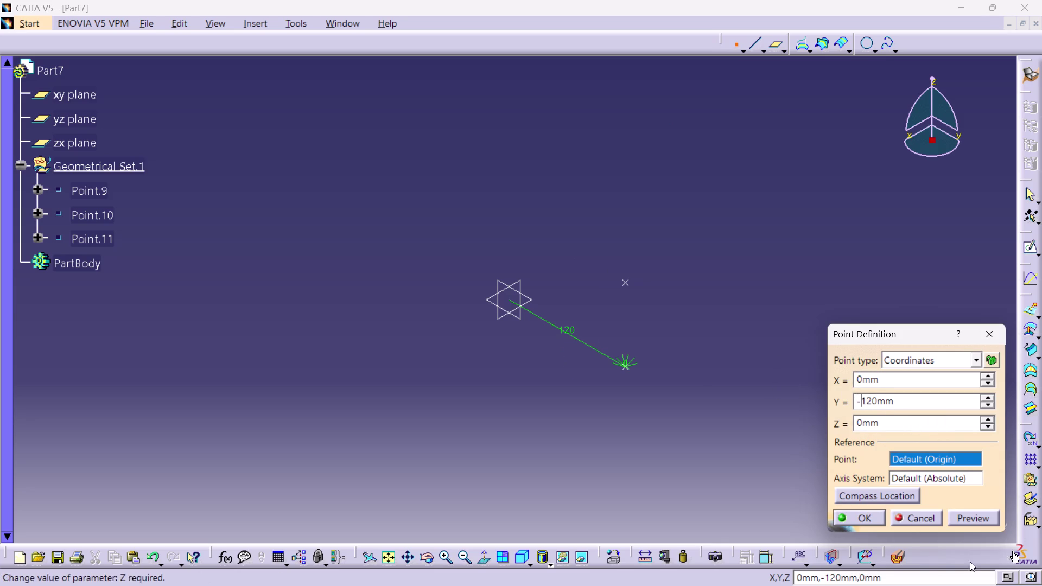
click(873, 515)
click(786, 514)
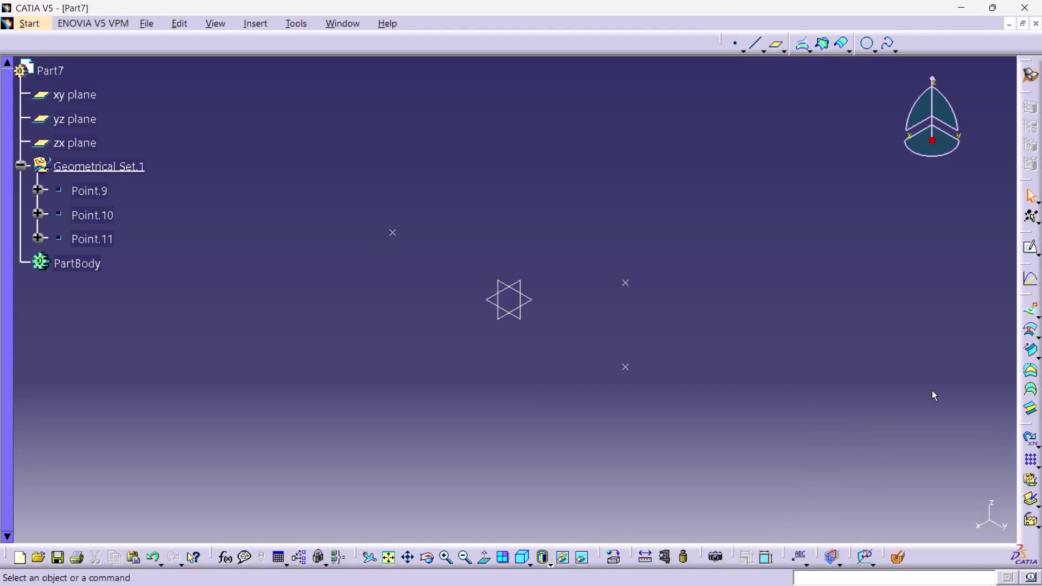
Create a coordinate point at (0, -120, 75).
click(736, 46)
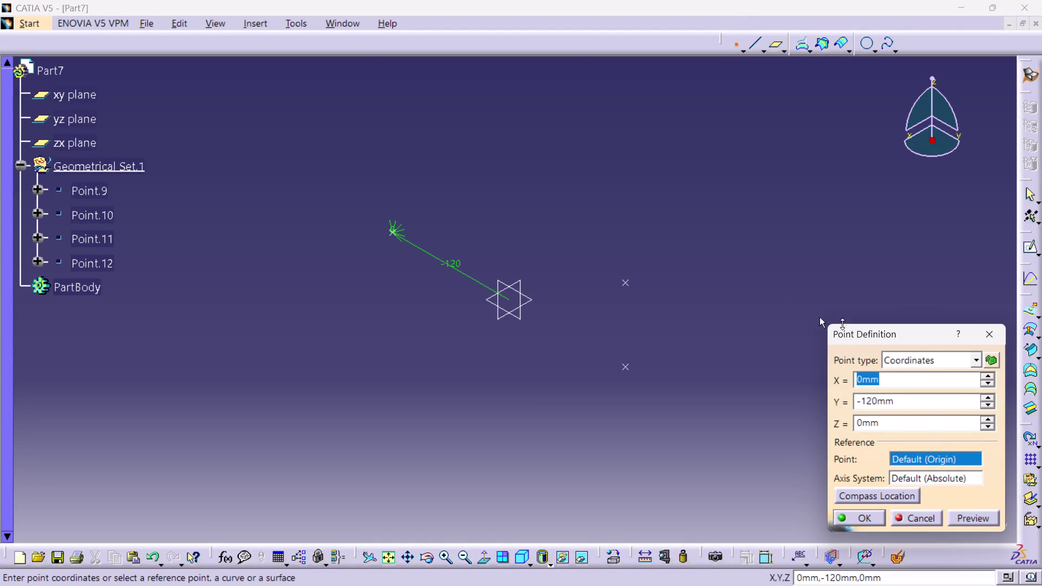
click(884, 422)
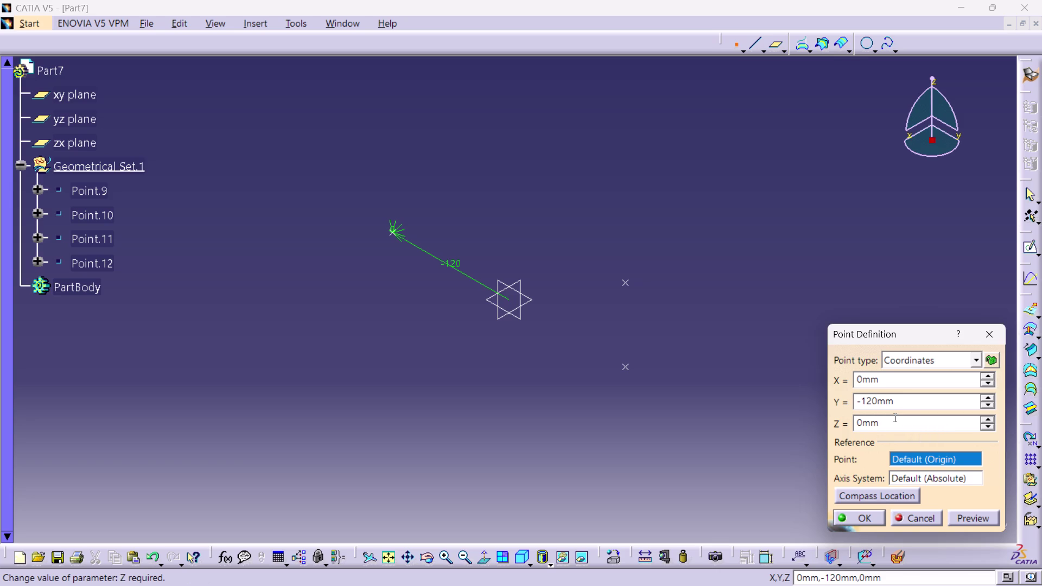
text(75)
key(BackSpace)
key(BackSpace)
key(BackSpace)
text(75)
key(Return)
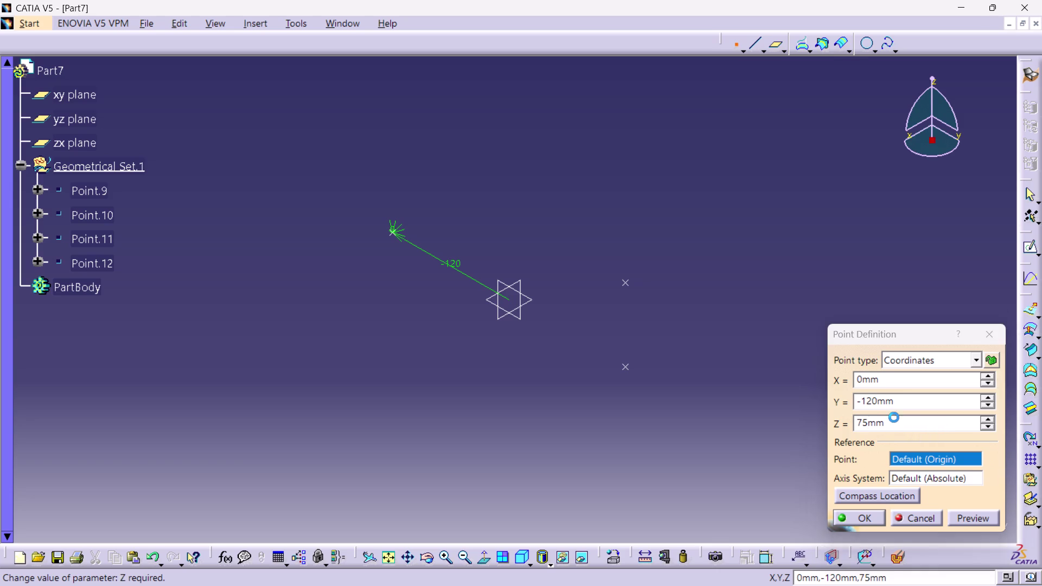
click(867, 292)
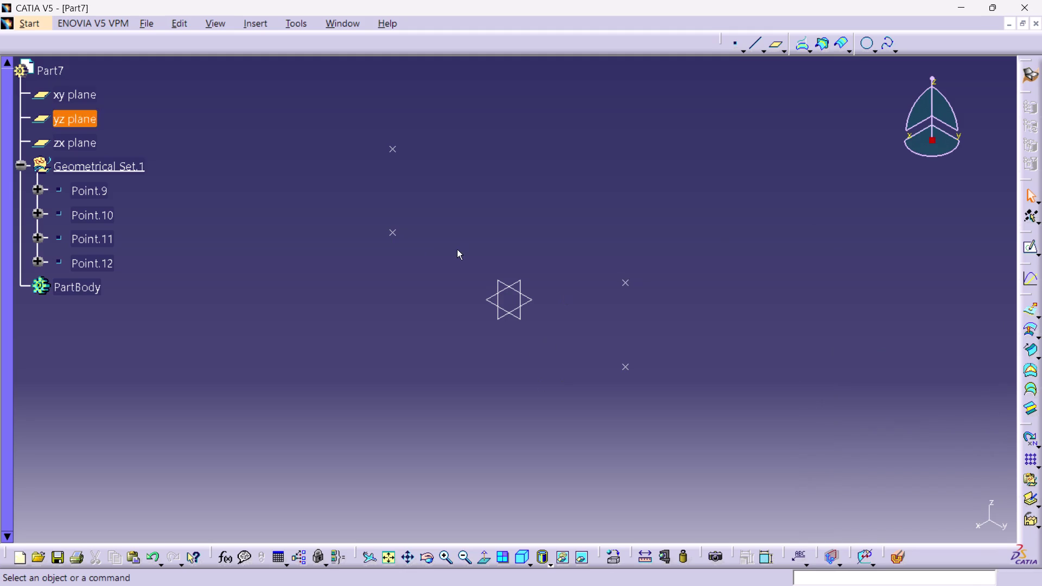
Draw Line.9 with Point.10 as its start and Point.11 as its end.
click(390, 461)
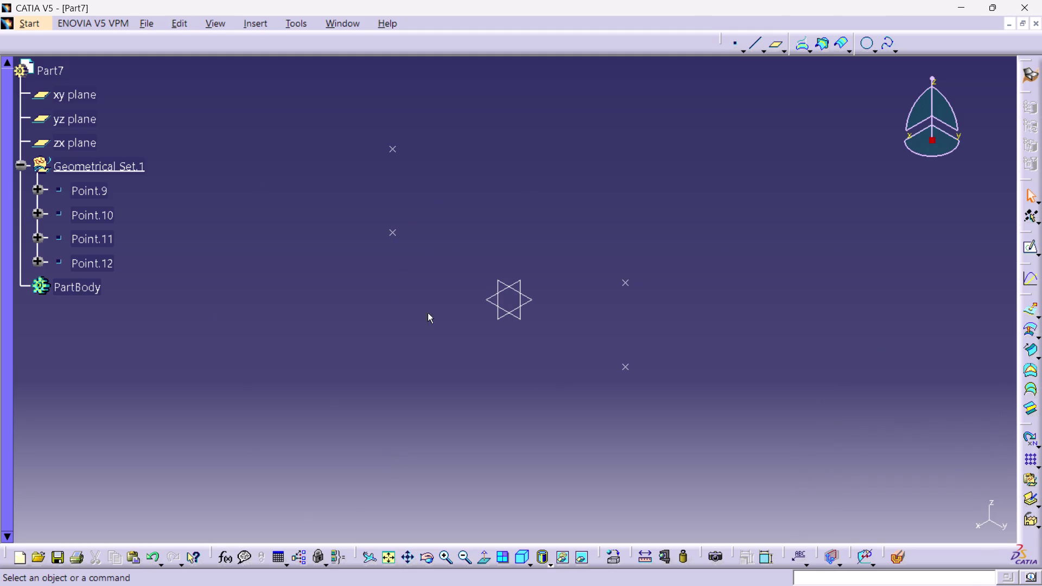
click(759, 46)
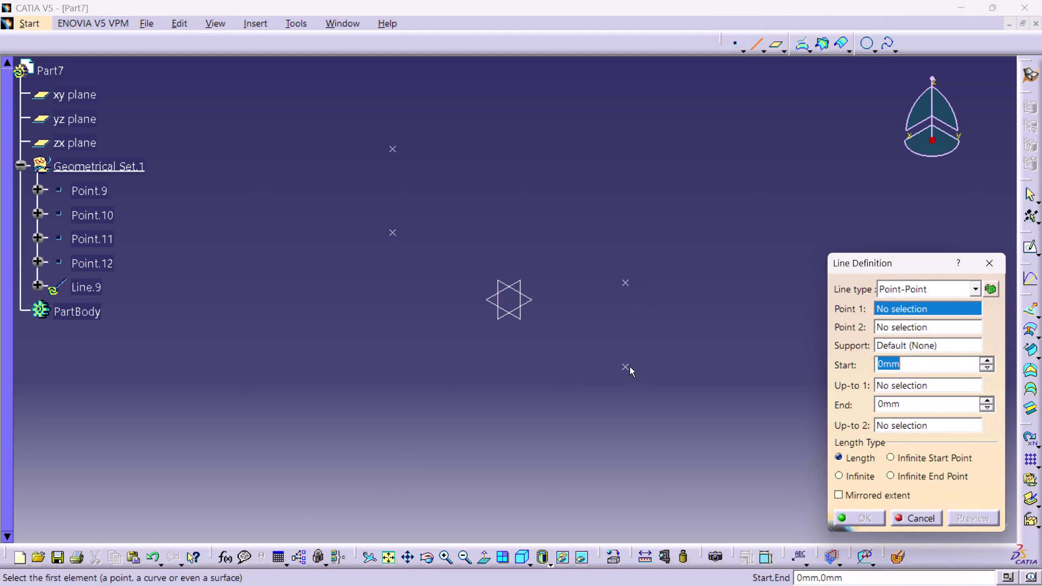
click(623, 369)
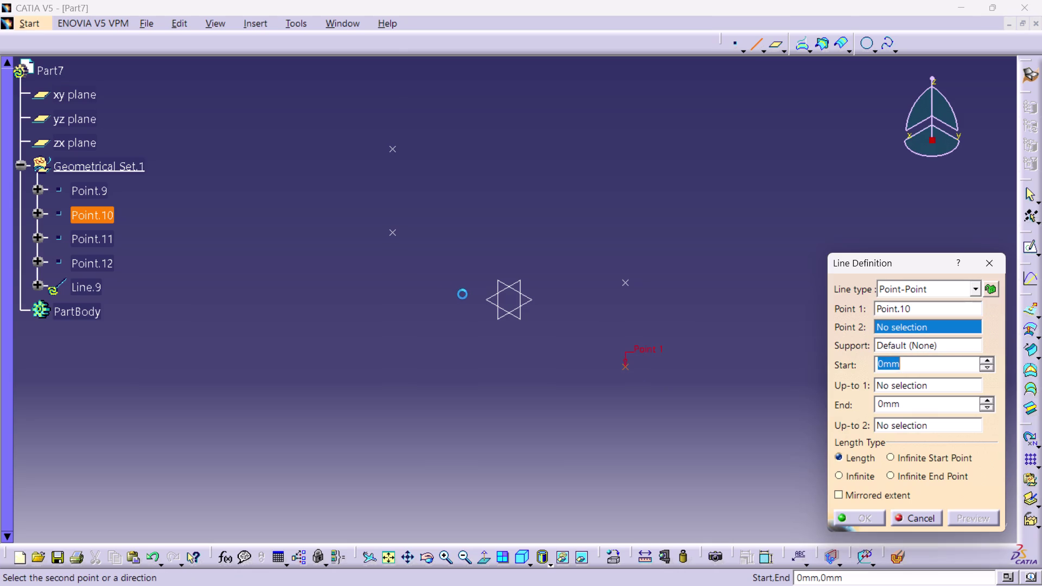
click(392, 234)
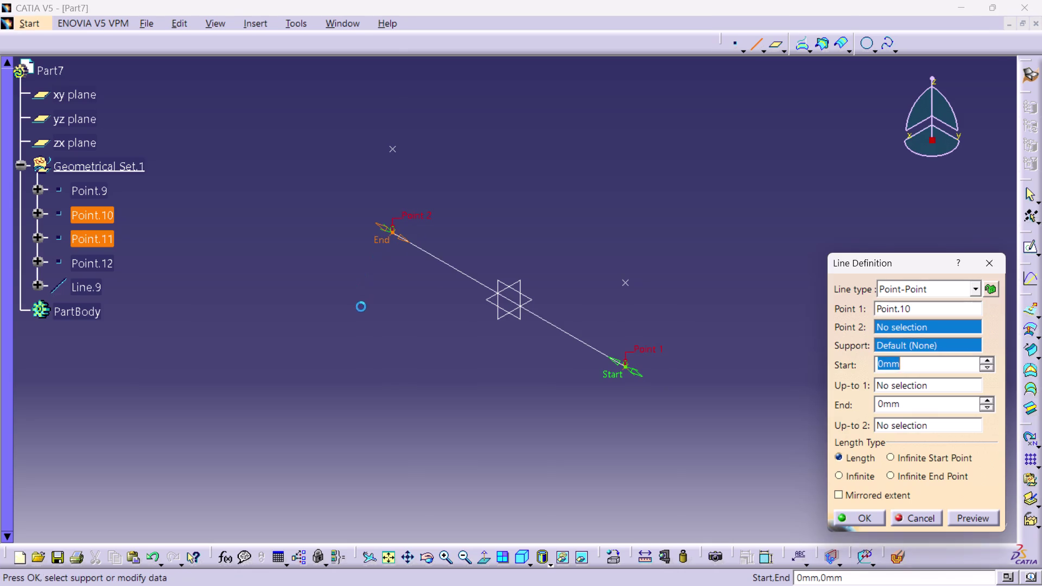
click(360, 309)
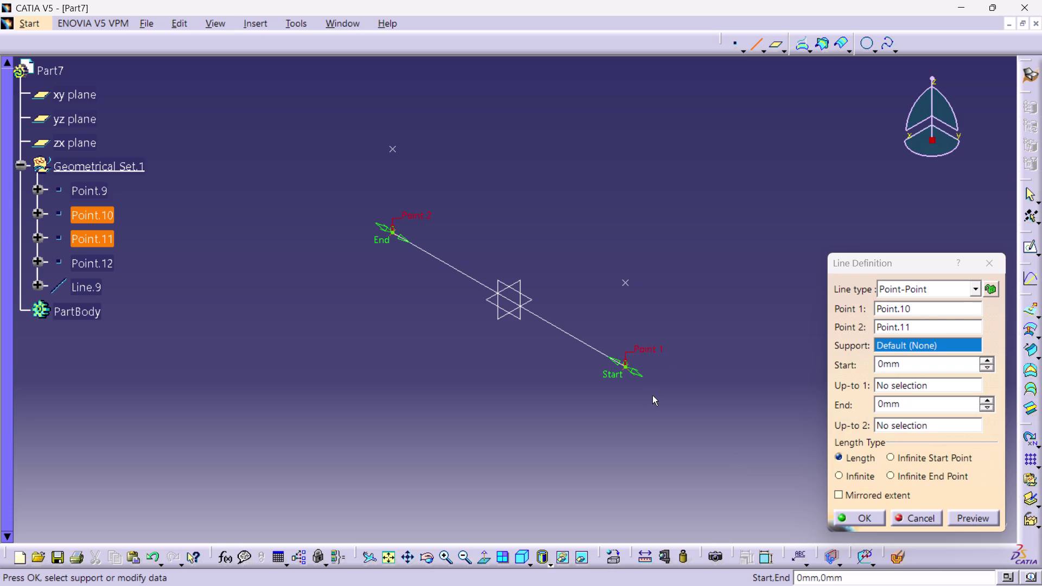
key(Return)
key(Return)
click(850, 514)
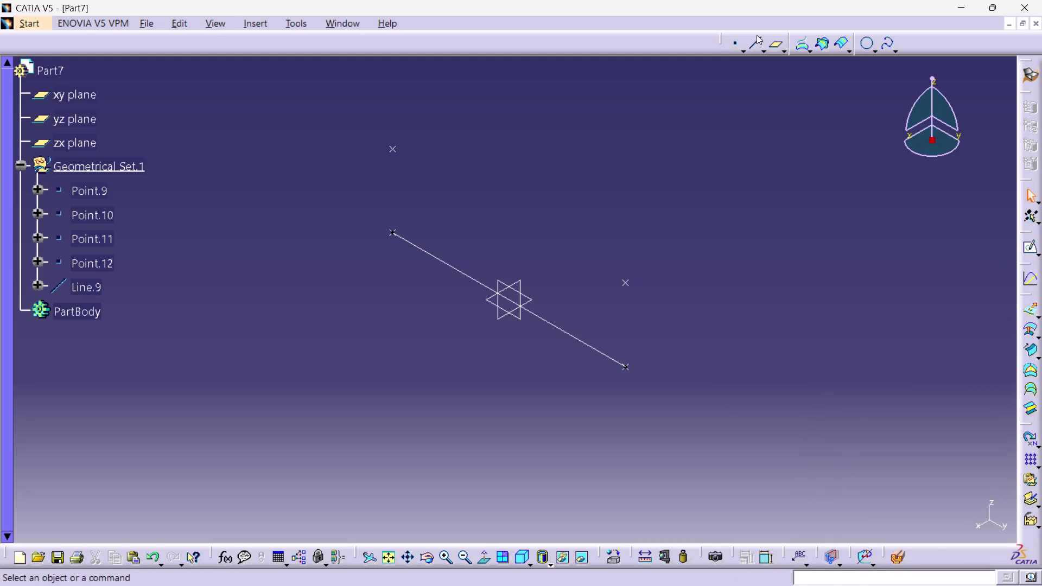
Draw a line from Point.12 to Point.11.
click(752, 47)
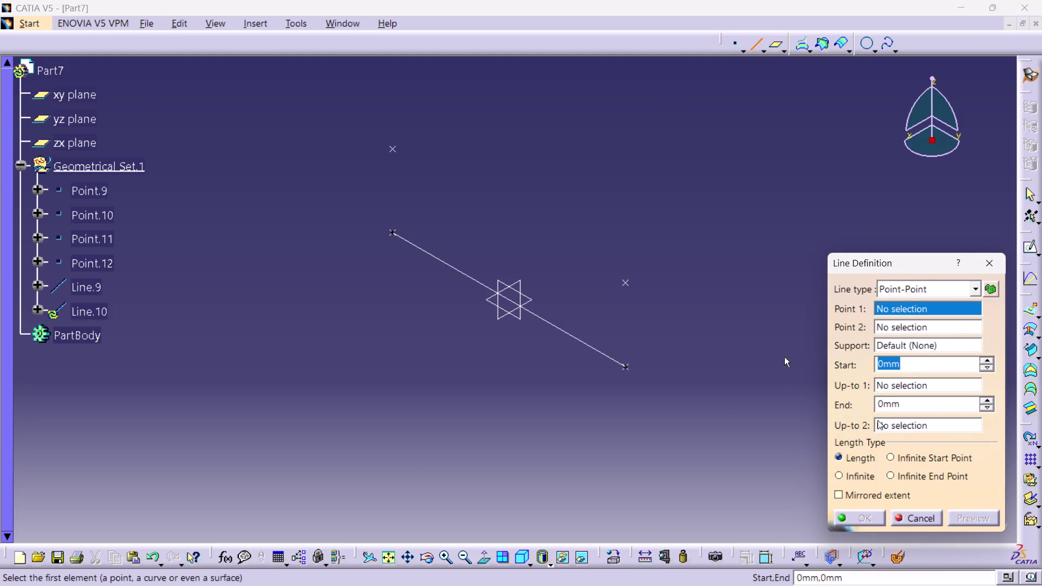
click(391, 232)
click(391, 148)
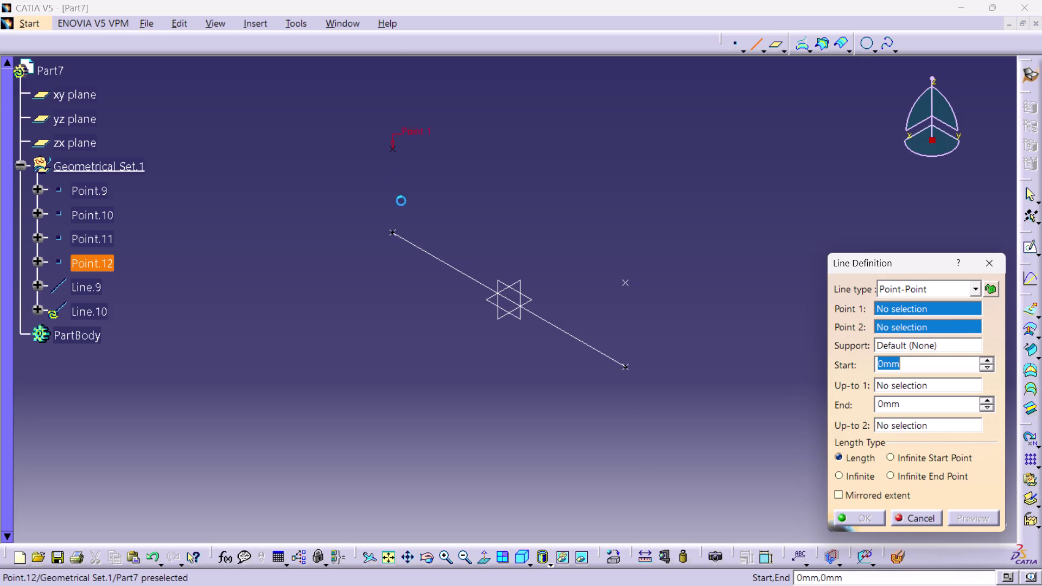
click(392, 233)
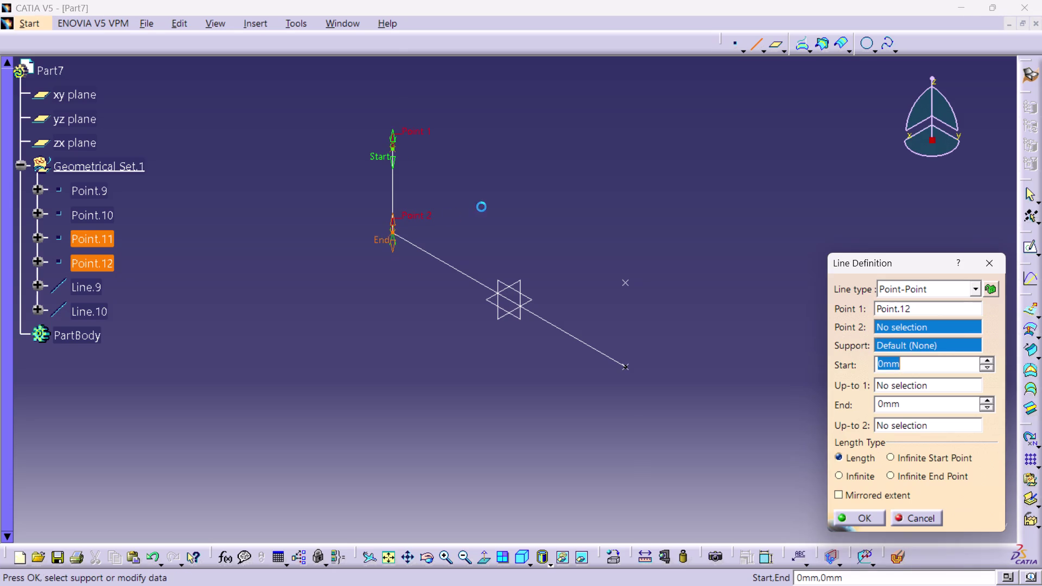
click(494, 209)
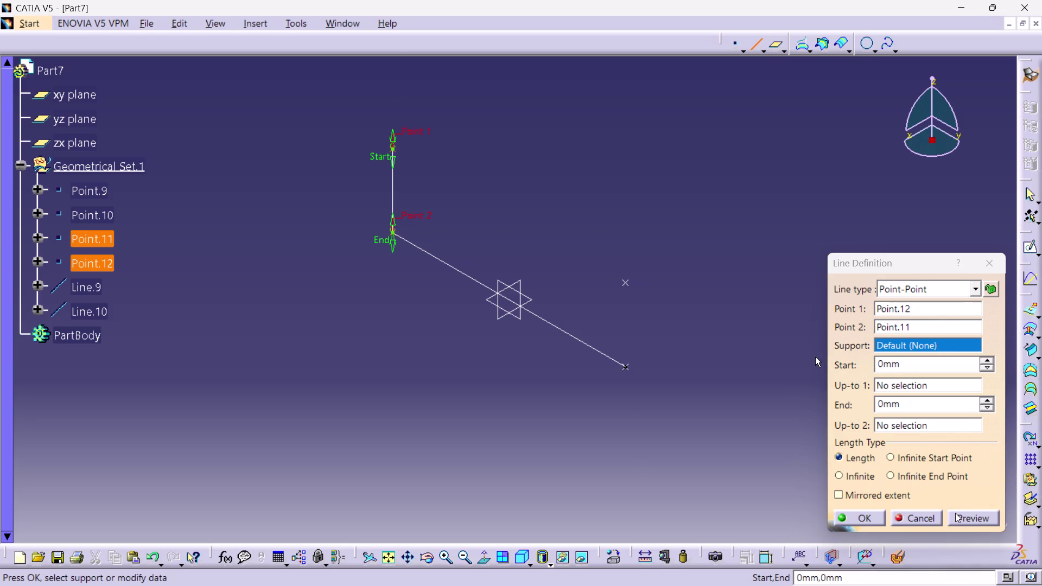
click(956, 513)
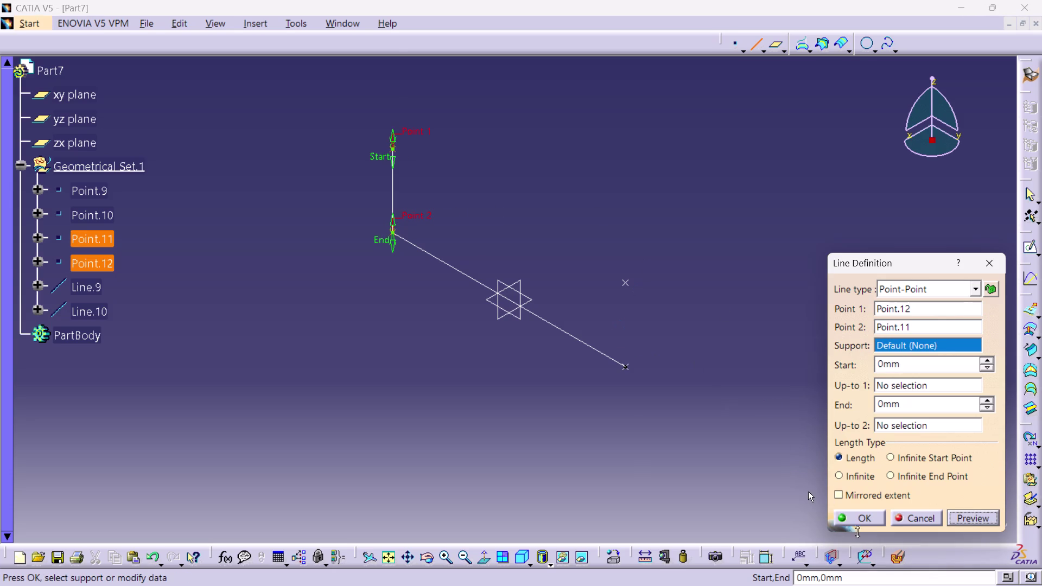
click(860, 518)
click(713, 471)
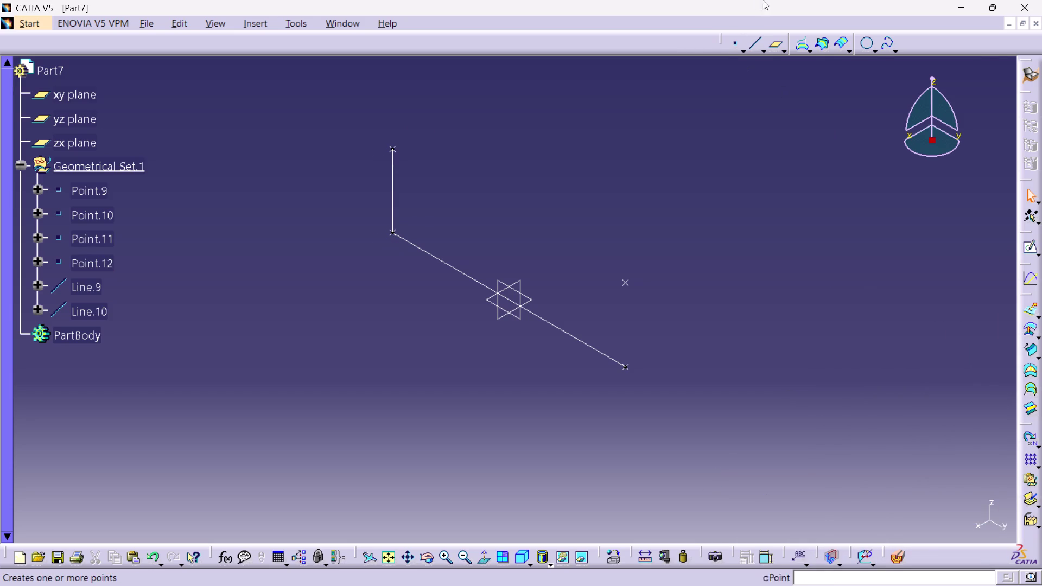
click(761, 42)
click(744, 106)
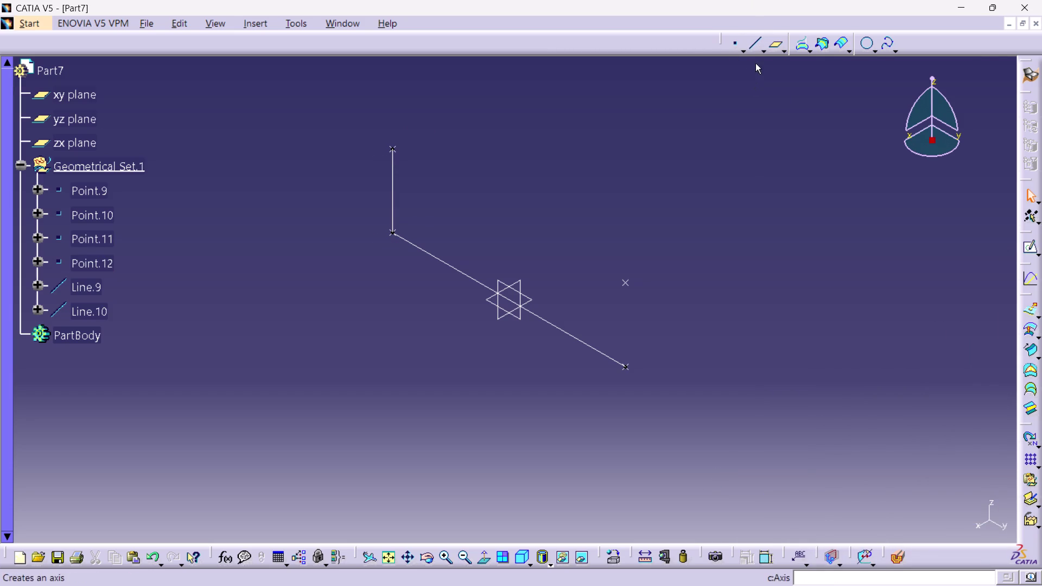
Draw a line from Point.12 to Point.9.
click(755, 47)
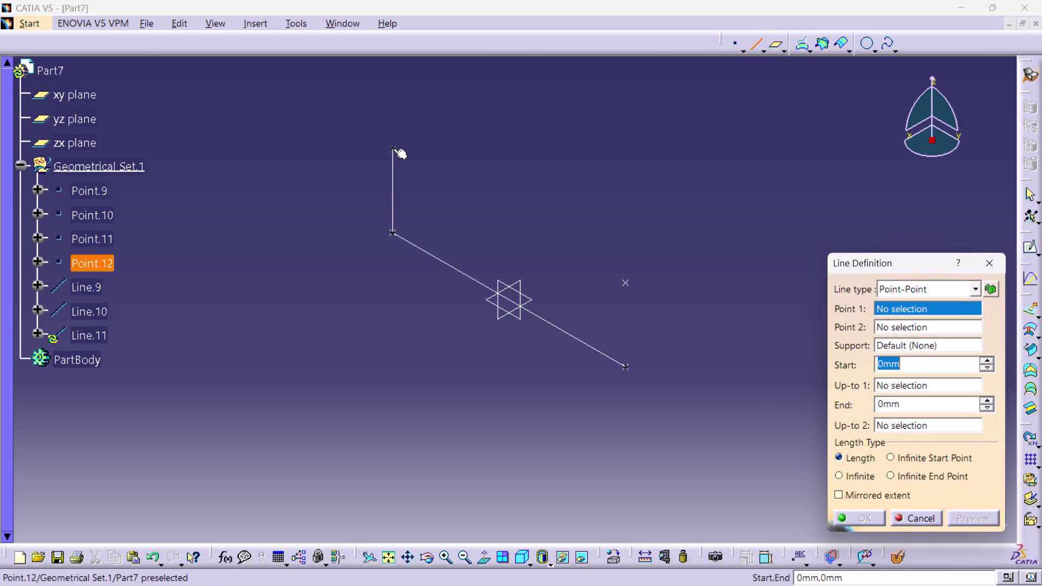
click(394, 148)
click(627, 282)
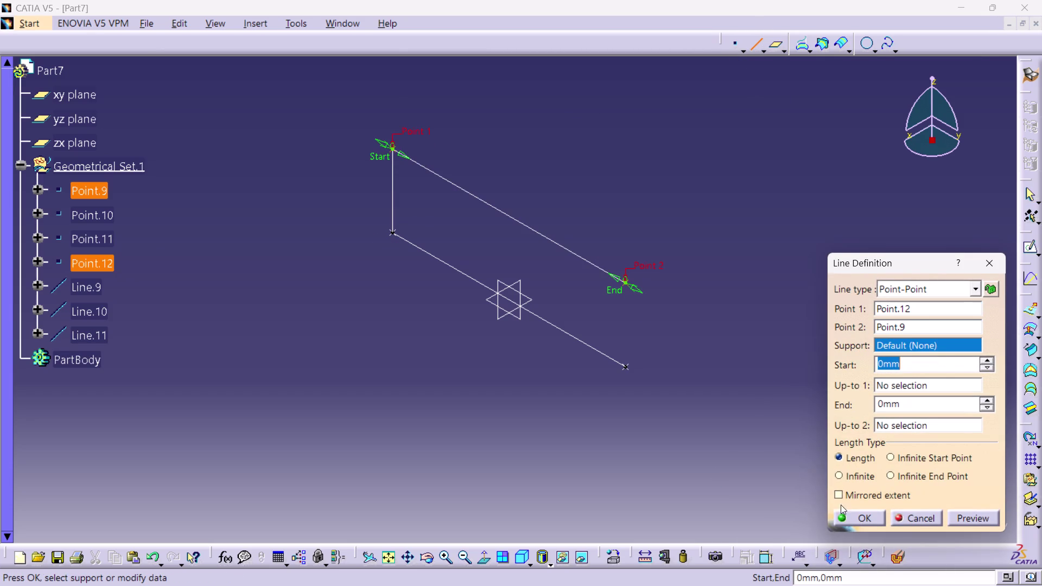
click(841, 511)
click(684, 478)
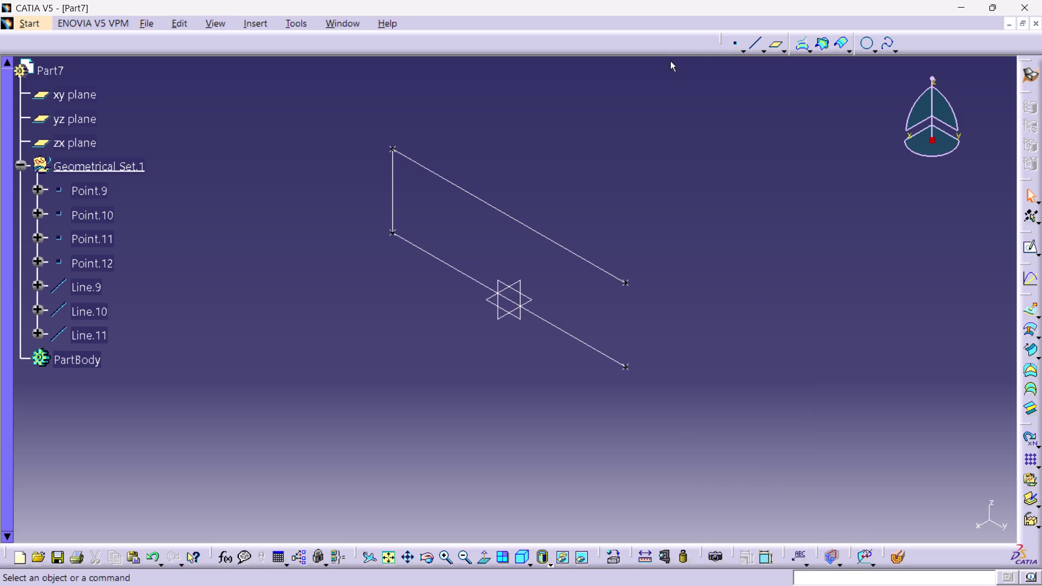
Draw a line from Point.9 to Point.10, closing the rectangle.
click(757, 44)
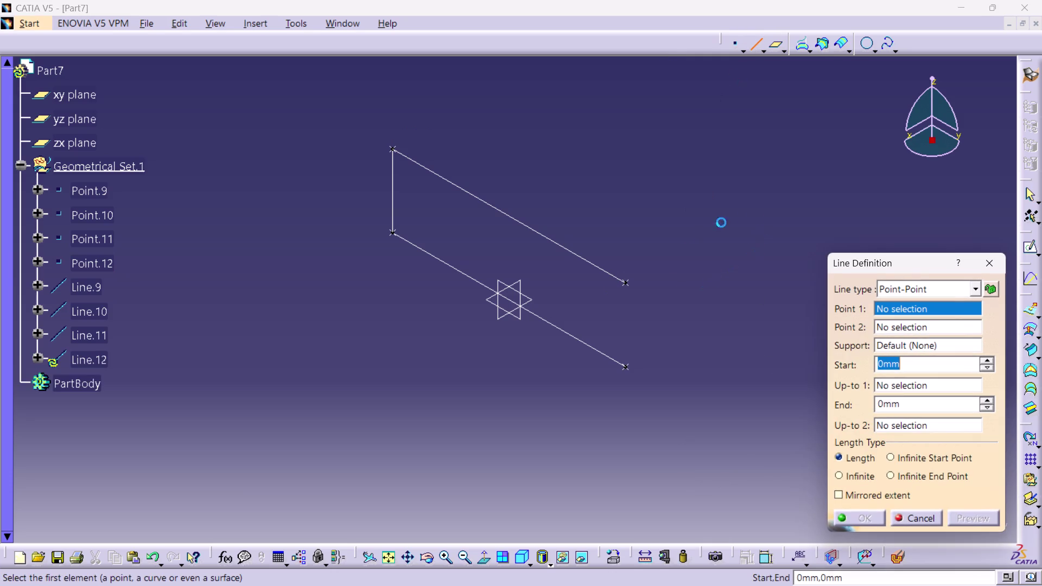
click(626, 282)
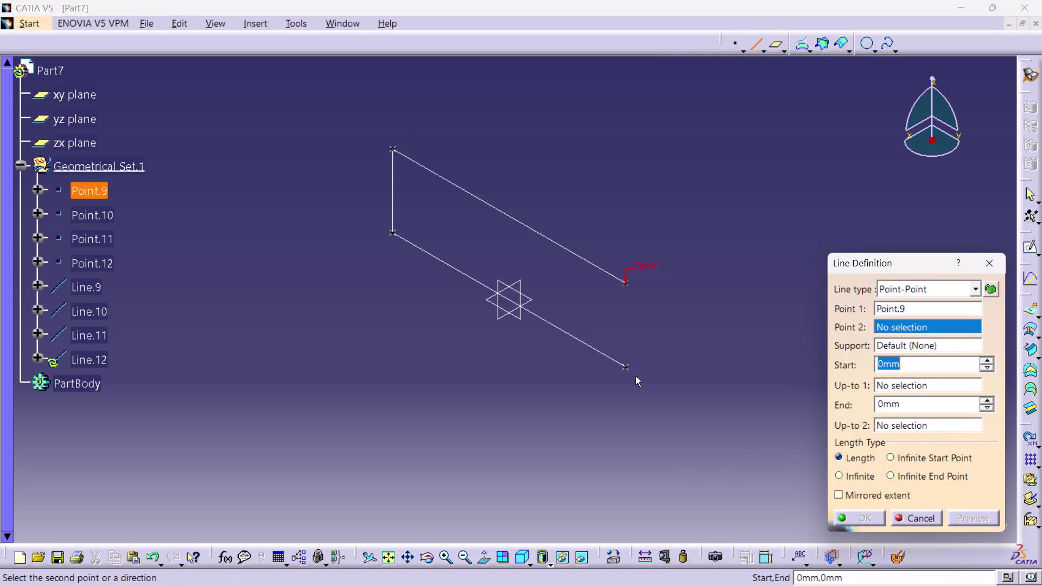
click(626, 365)
click(851, 514)
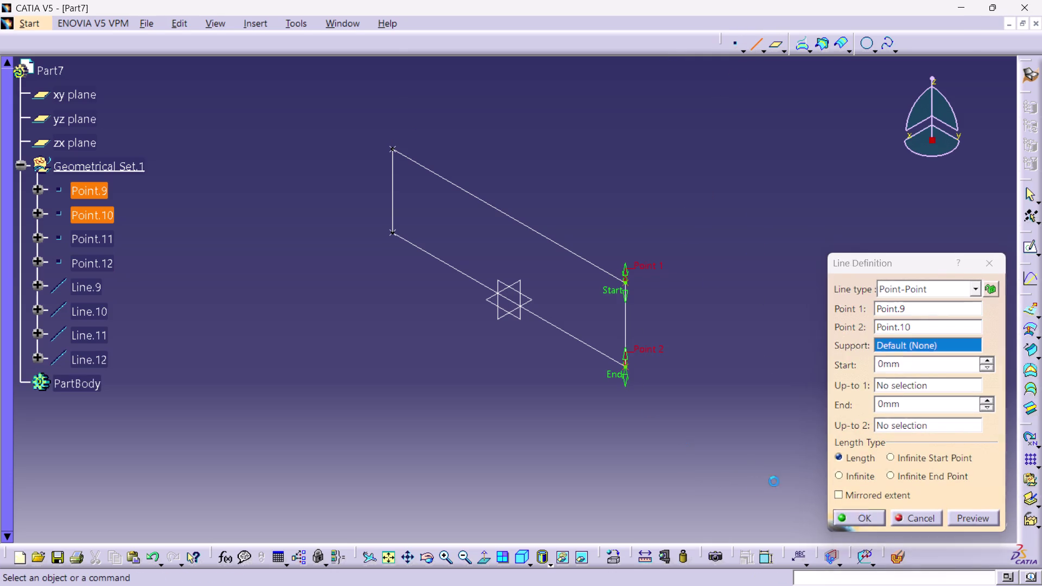
click(579, 171)
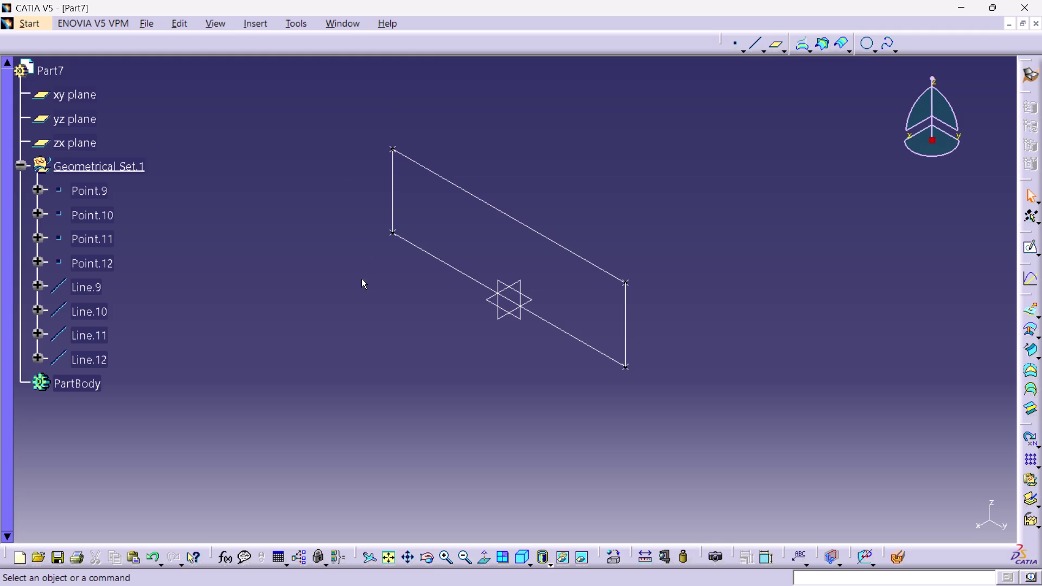
scroll(up, 3)
scroll(down, 3)
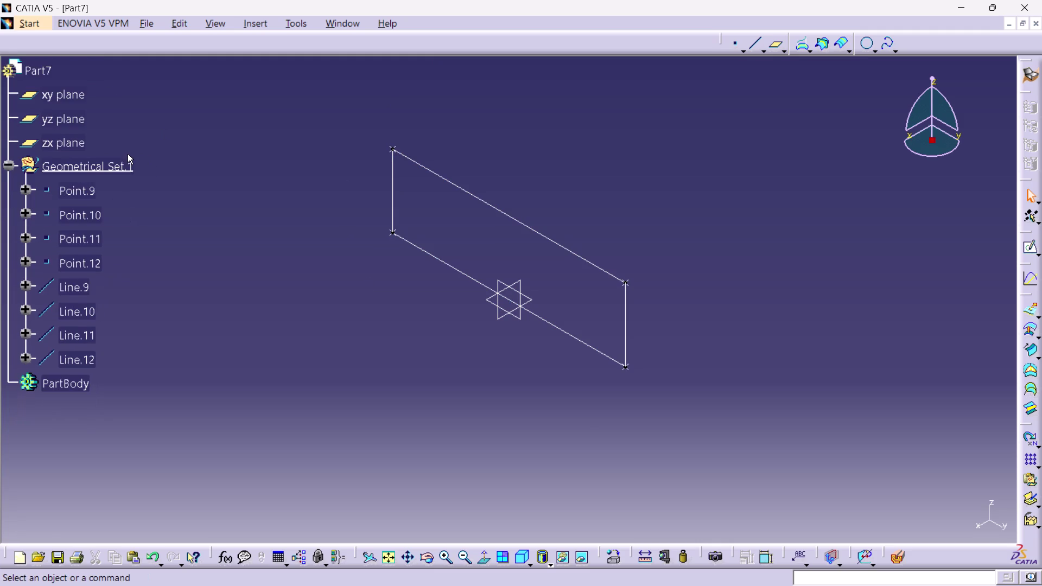
Collapse Geometrical Set.1 and start an extruded surface with 240 mm length.
click(12, 163)
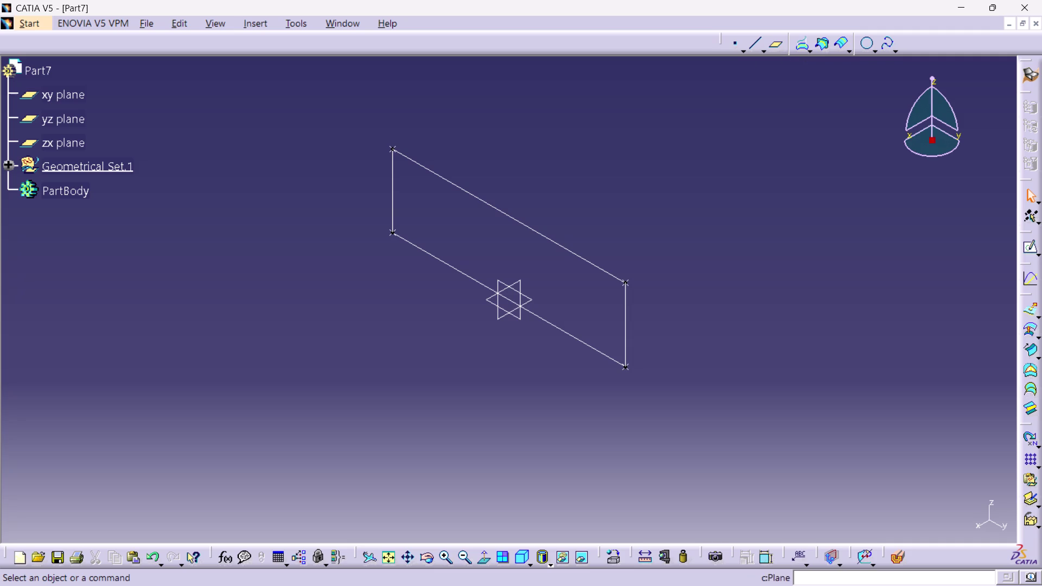
click(632, 195)
click(748, 177)
click(1025, 314)
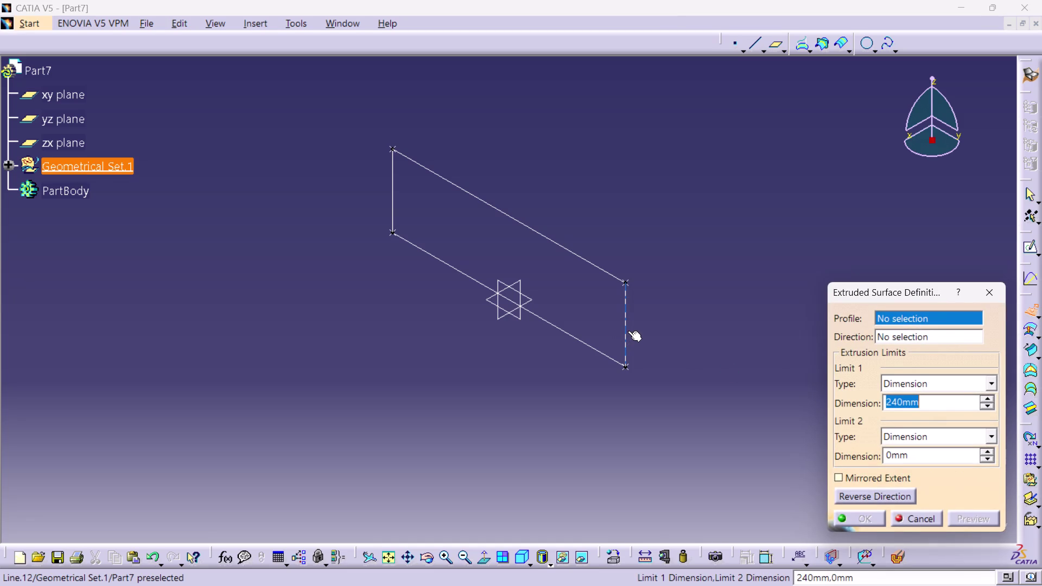
Extrude Line.12 along Line.11 with a -240 mm Limit 1 dimension.
click(628, 331)
click(603, 271)
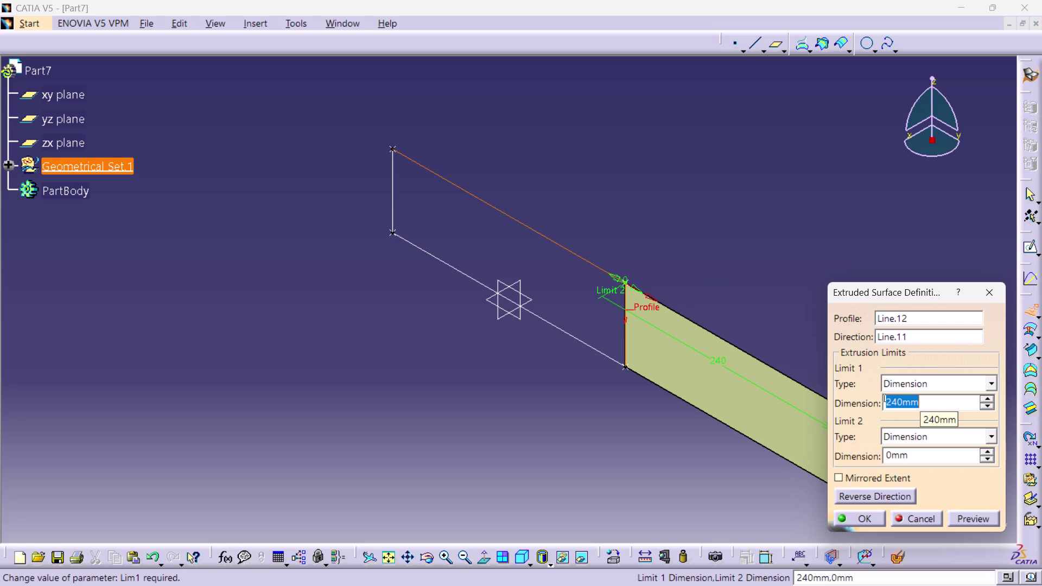
key(Left)
key(Left)
key(Left)
key(Left)
key(Left)
key(Left)
key(minus)
key(Return)
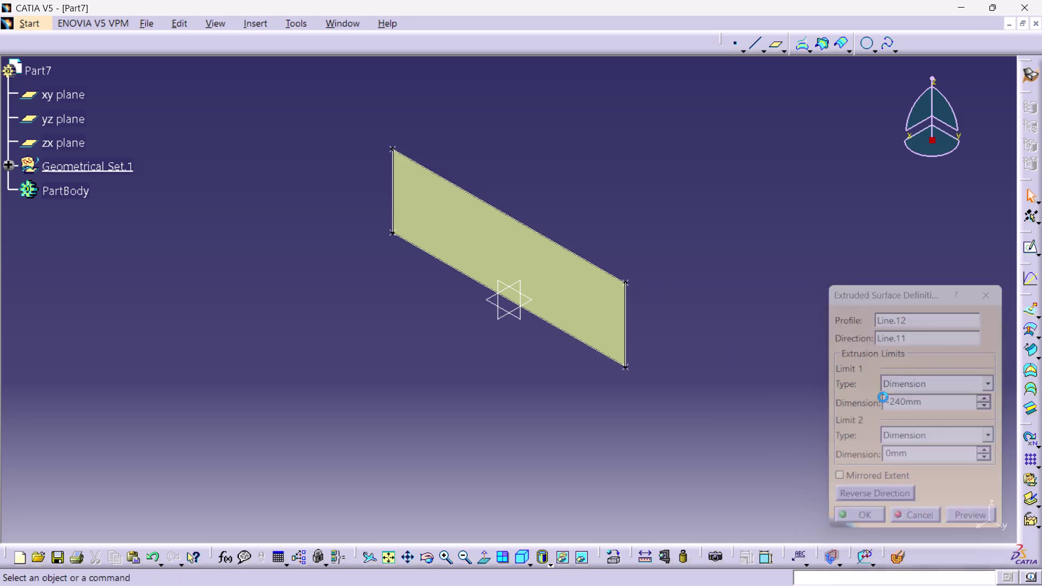
drag(637, 148, 638, 161)
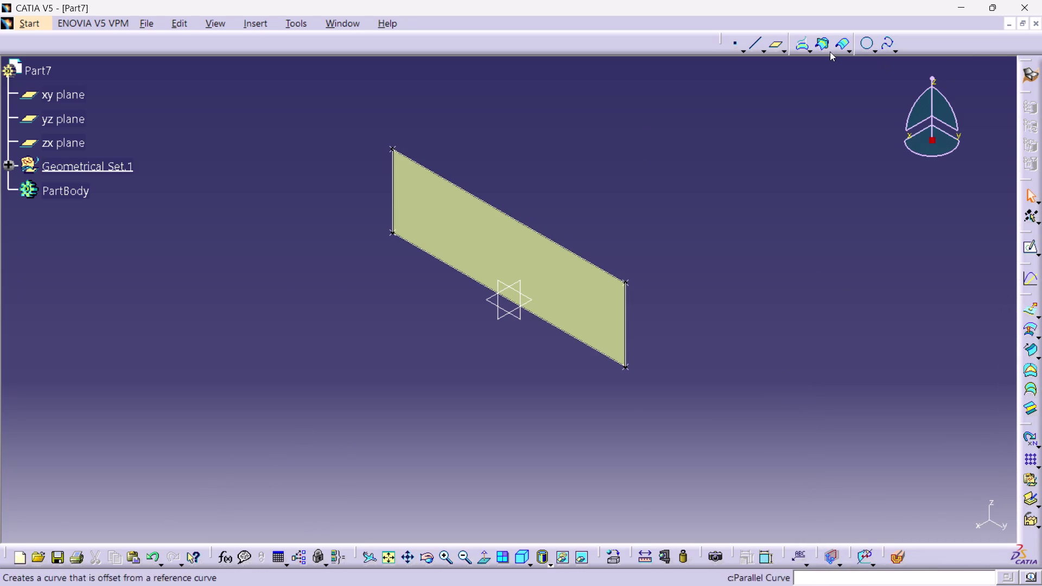
Start an offset plane using the yz plane as reference at 20 mm.
click(776, 49)
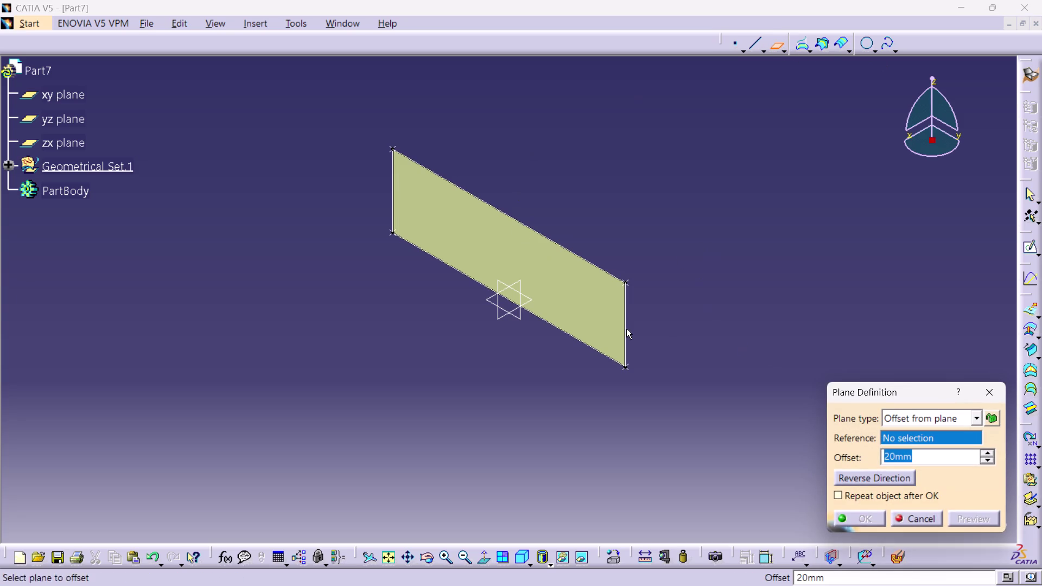
click(519, 315)
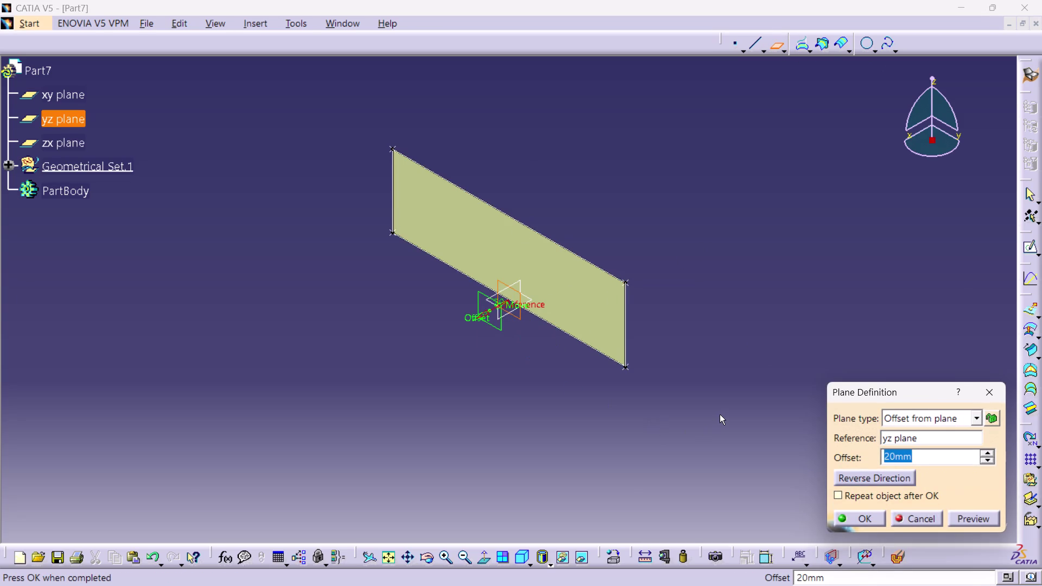